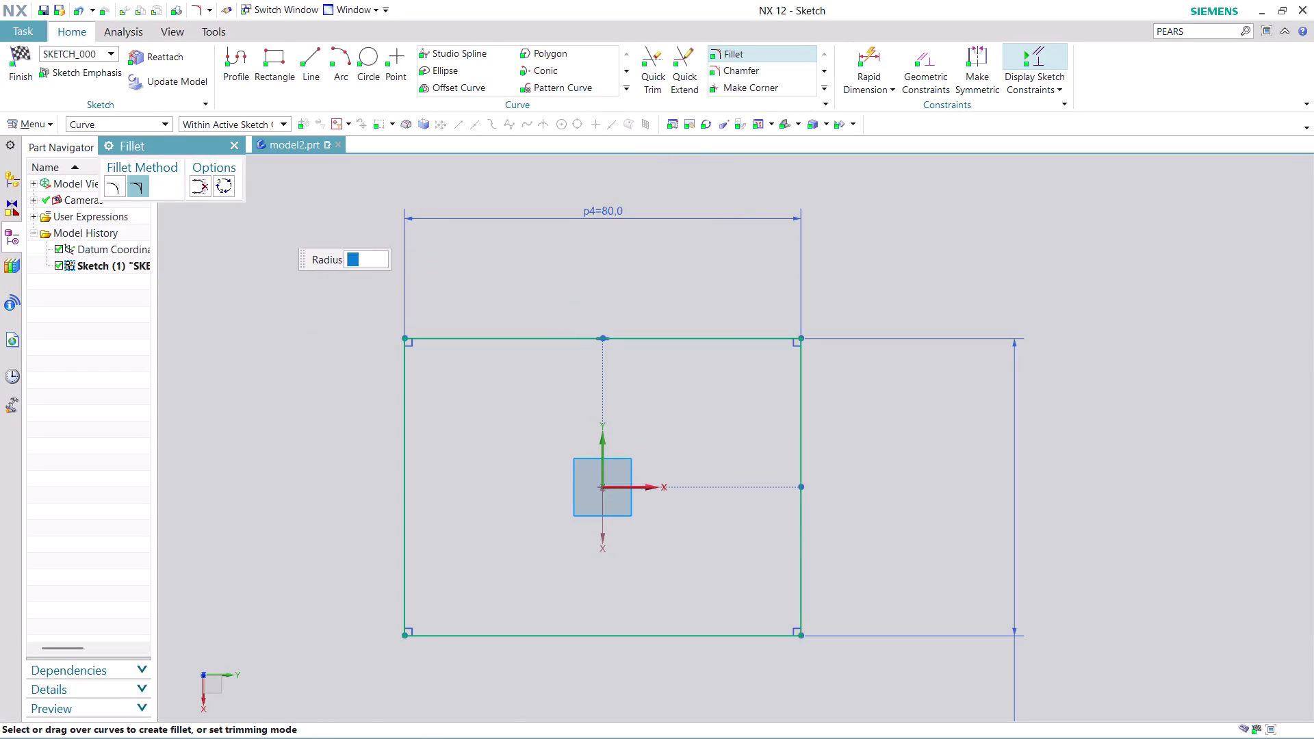
Set the Fillet tool to trim corners with a radius of 29.
click(114, 185)
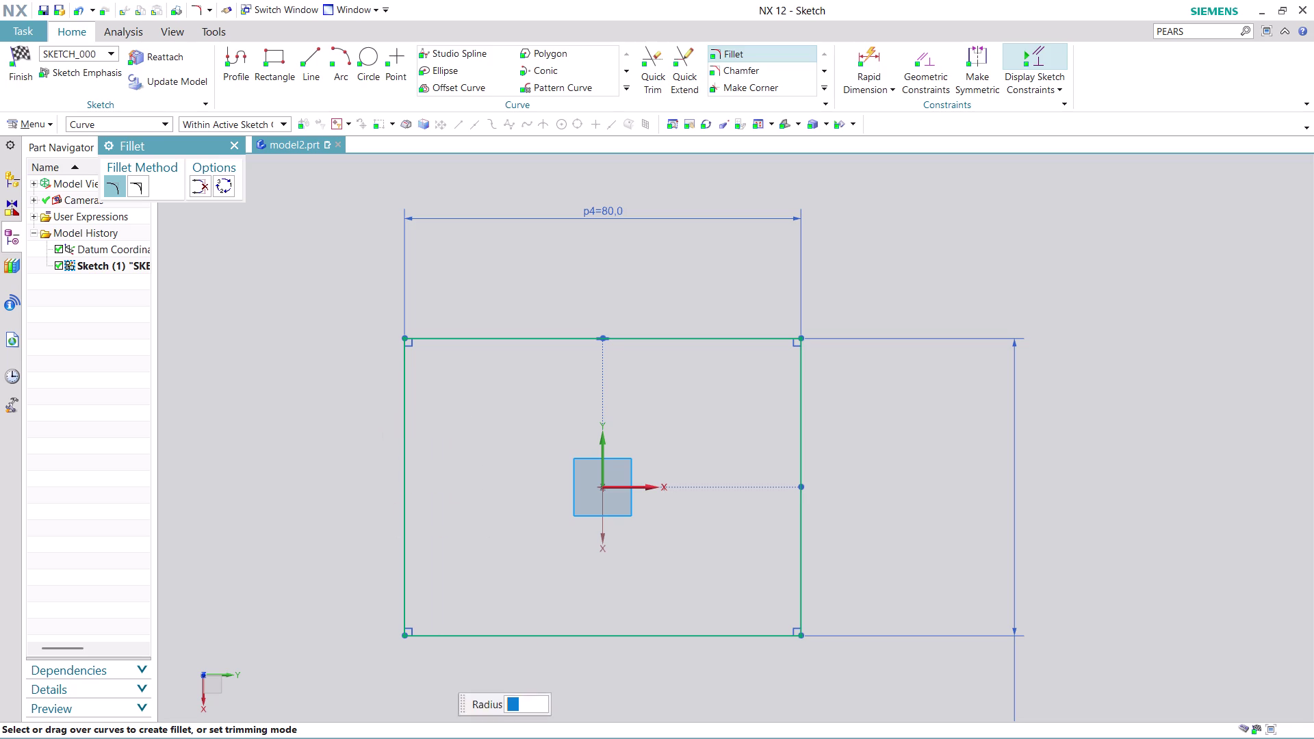
click(469, 339)
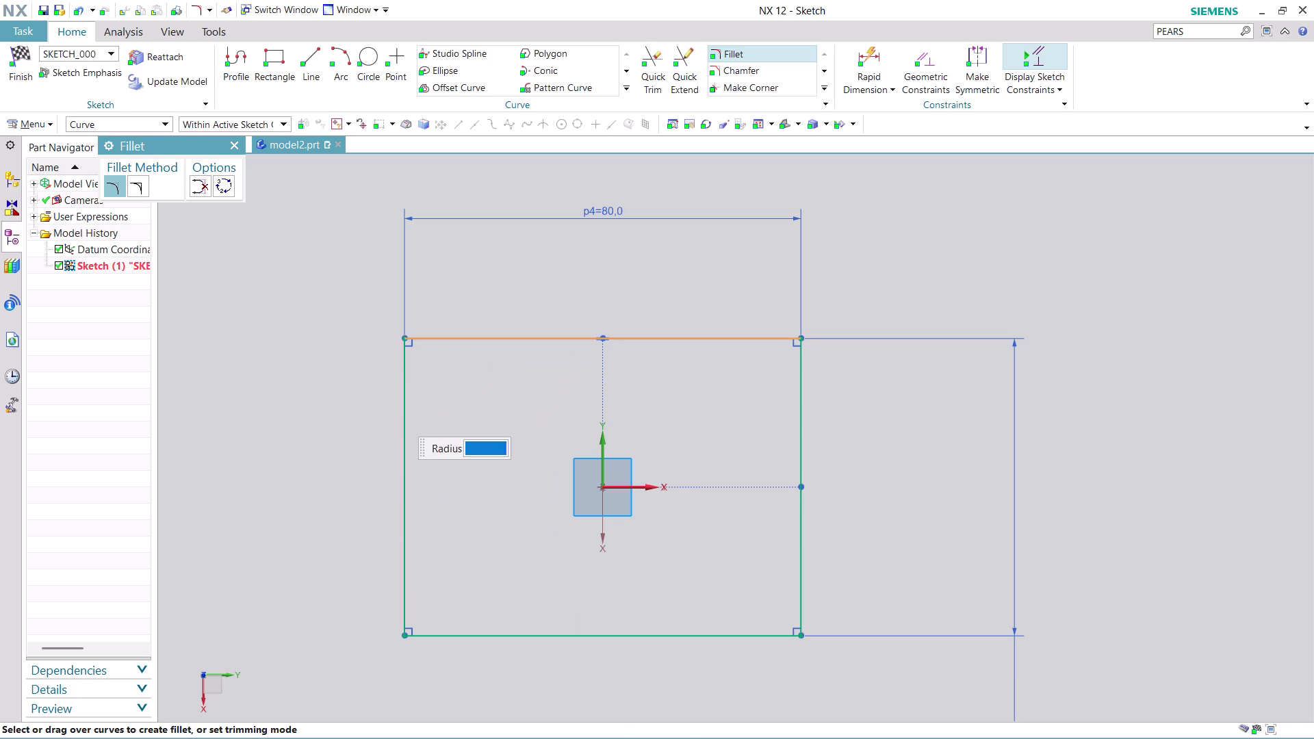
click(406, 427)
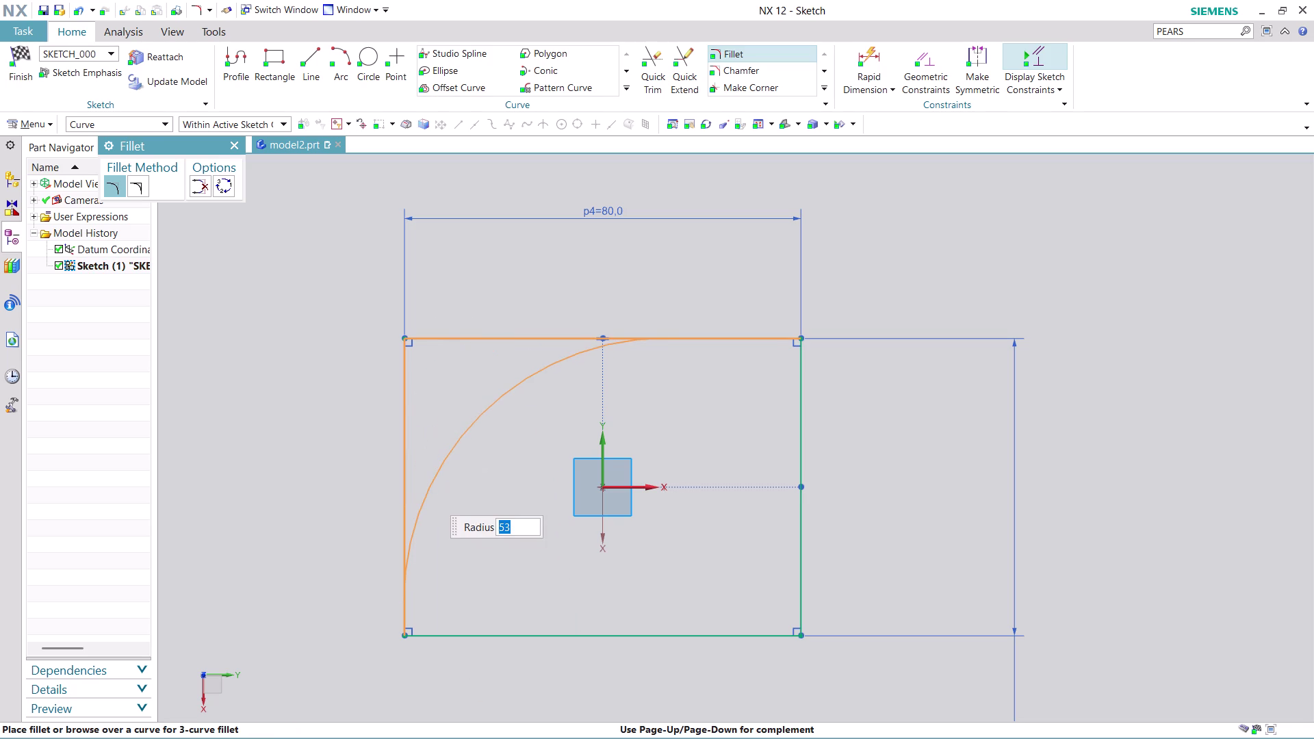
key(Escape)
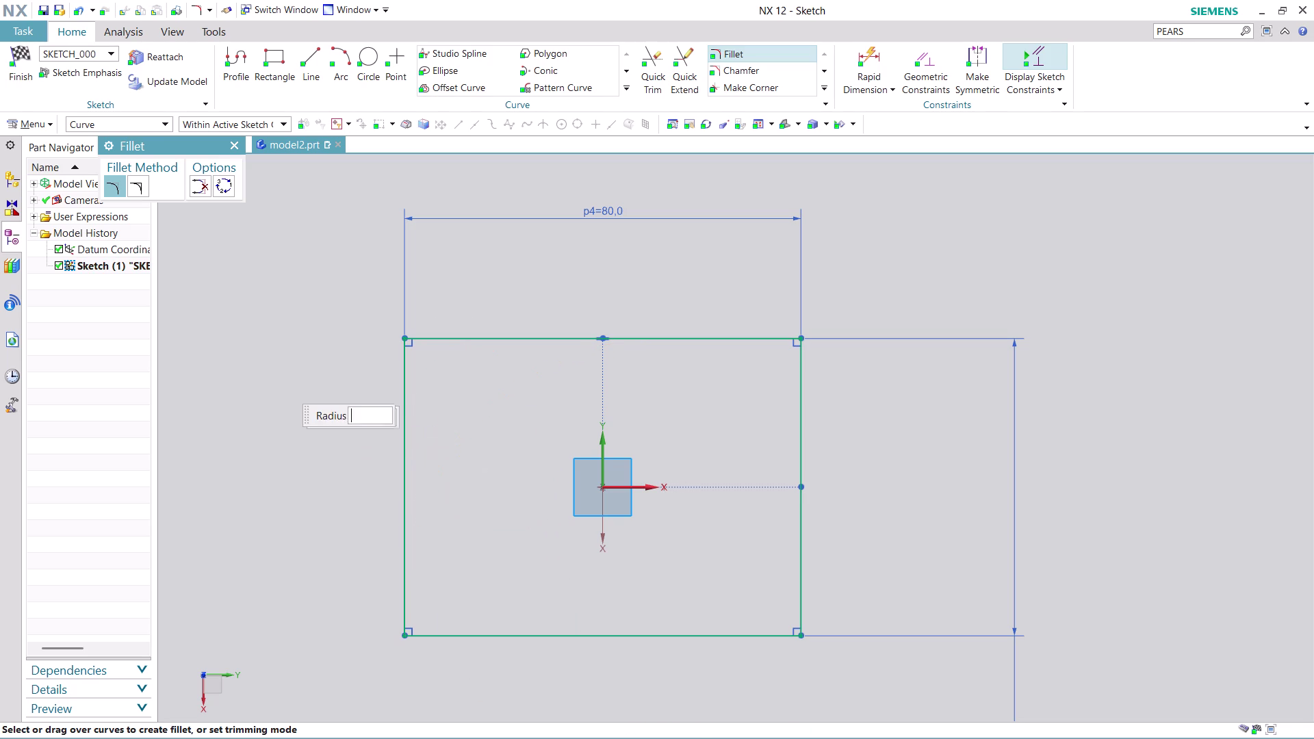
text(26)
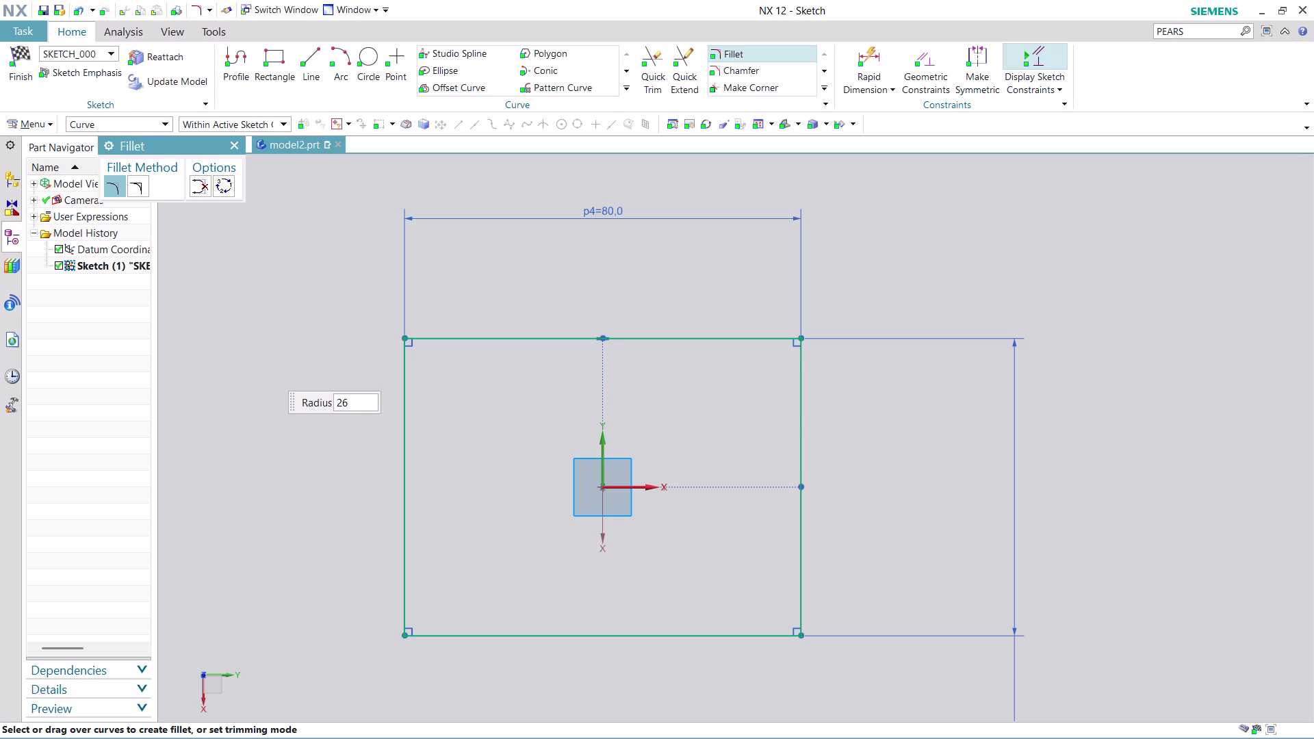
key(BackSpace)
key(9)
key(Return)
Fillet all four rectangle corners at radius 29, then finish the sketch.
click(485, 341)
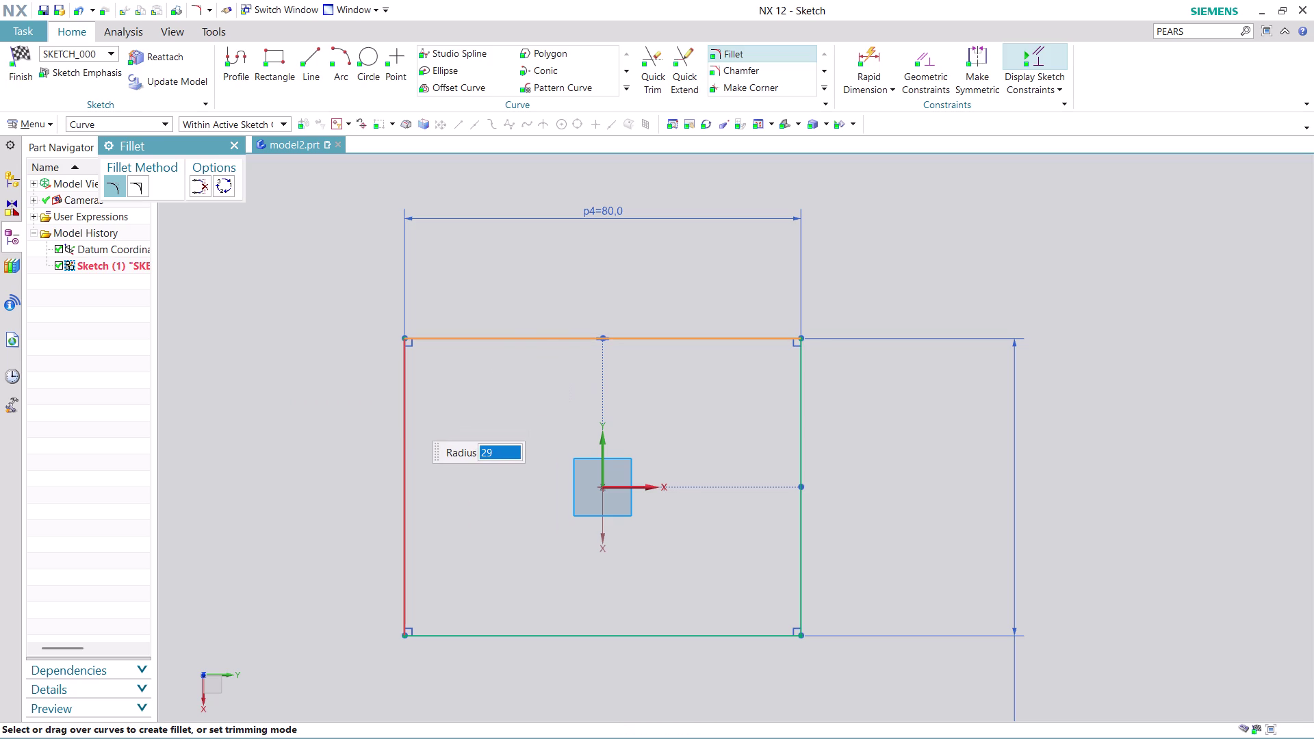
click(410, 418)
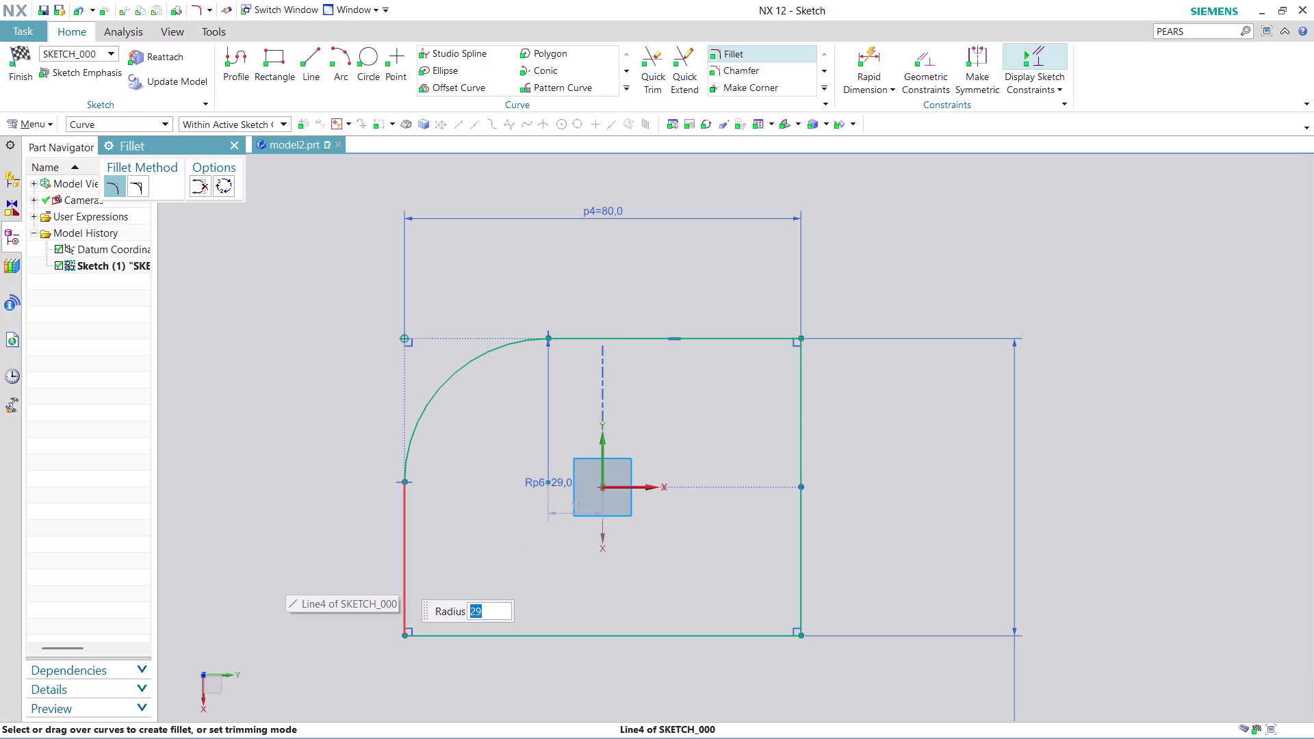
click(404, 578)
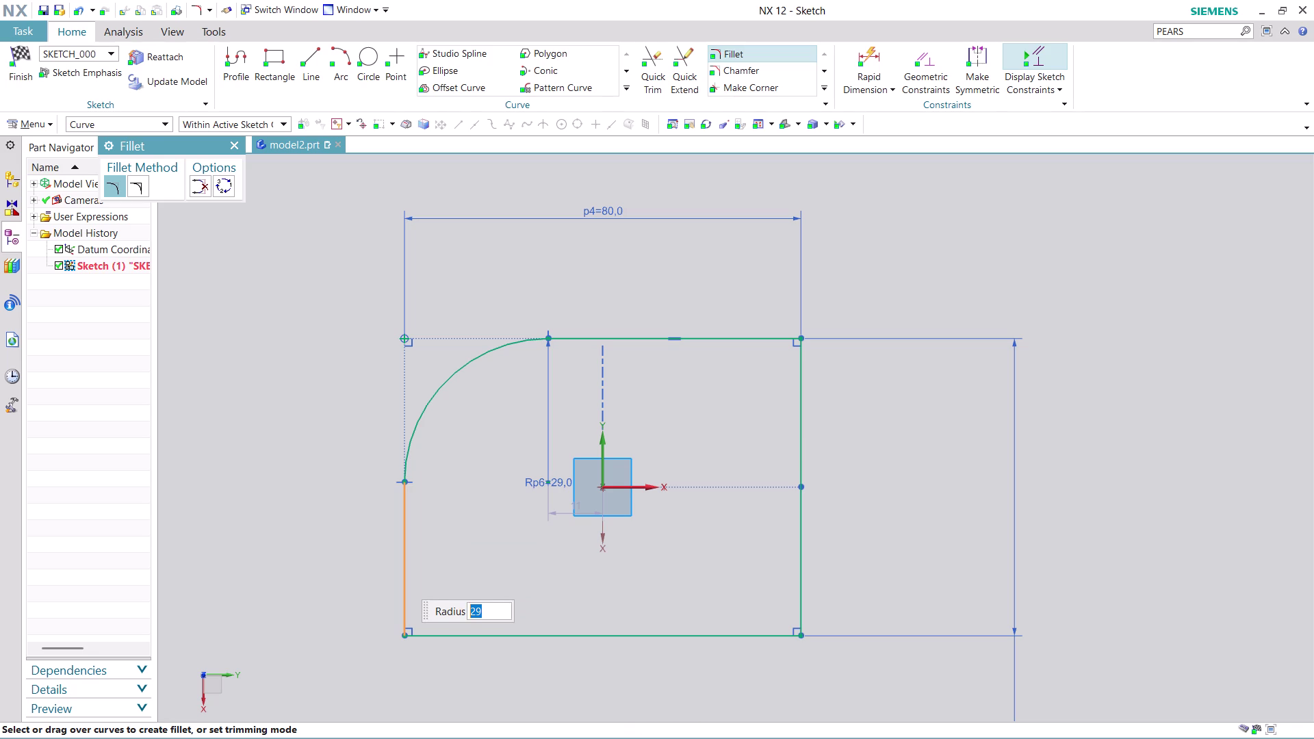
click(473, 639)
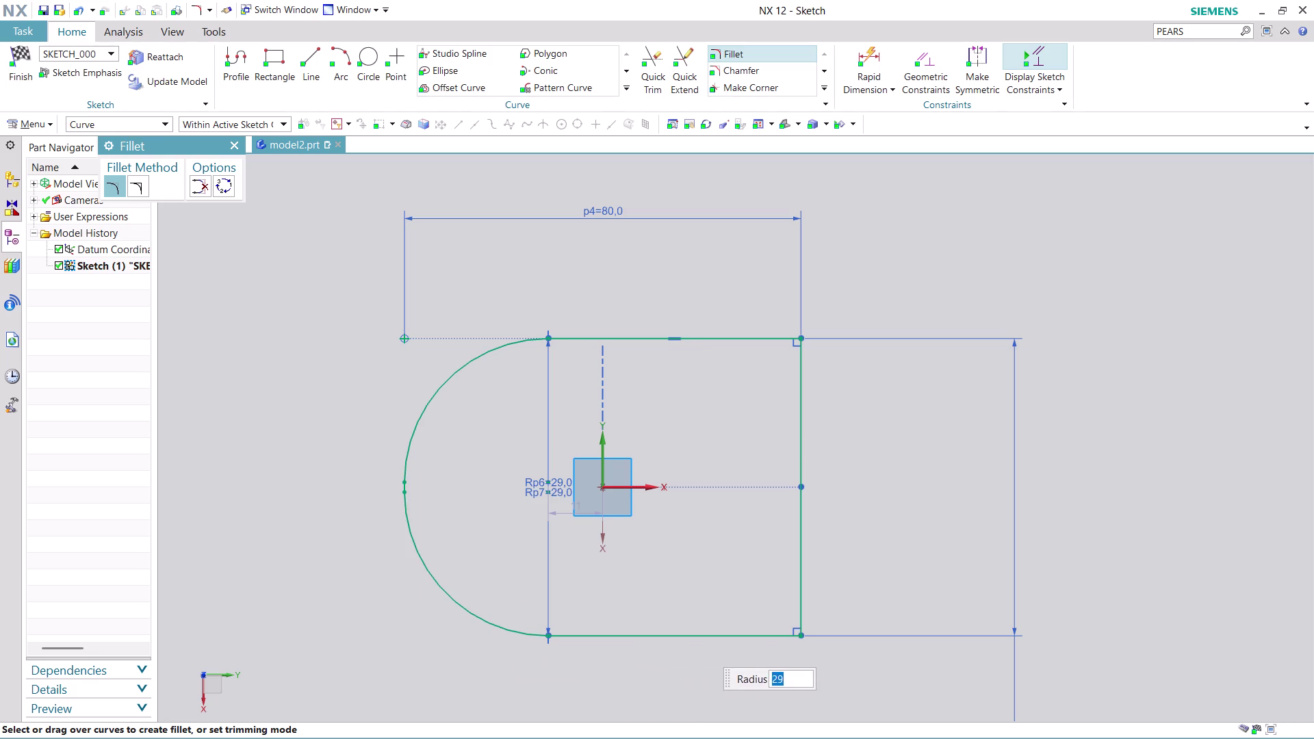
click(741, 638)
click(797, 558)
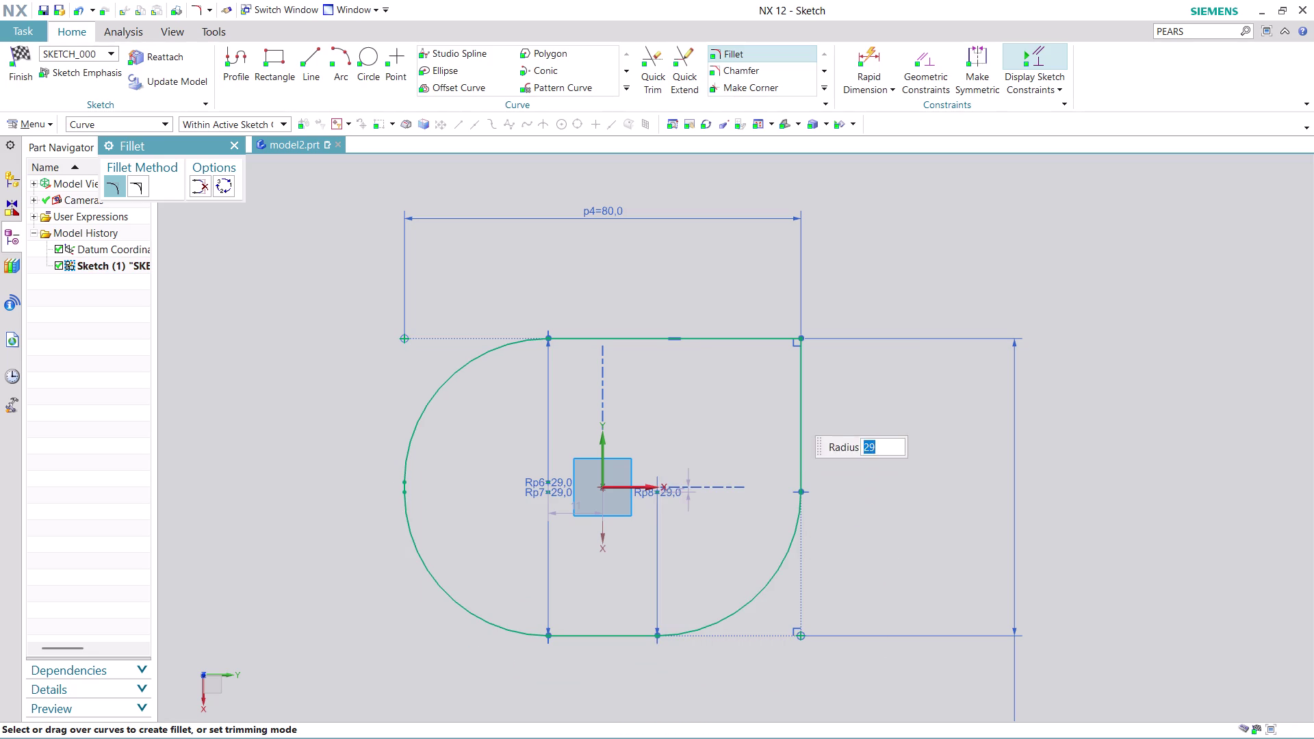
click(729, 341)
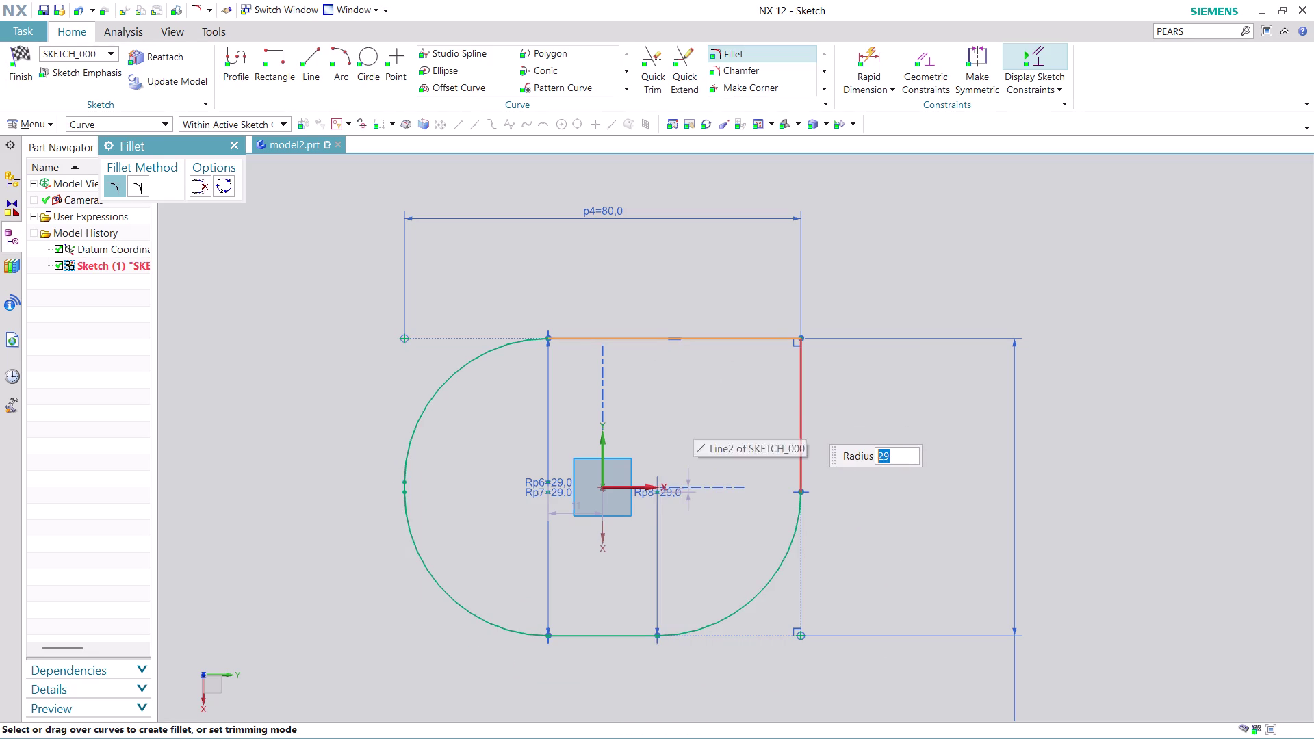
click(807, 422)
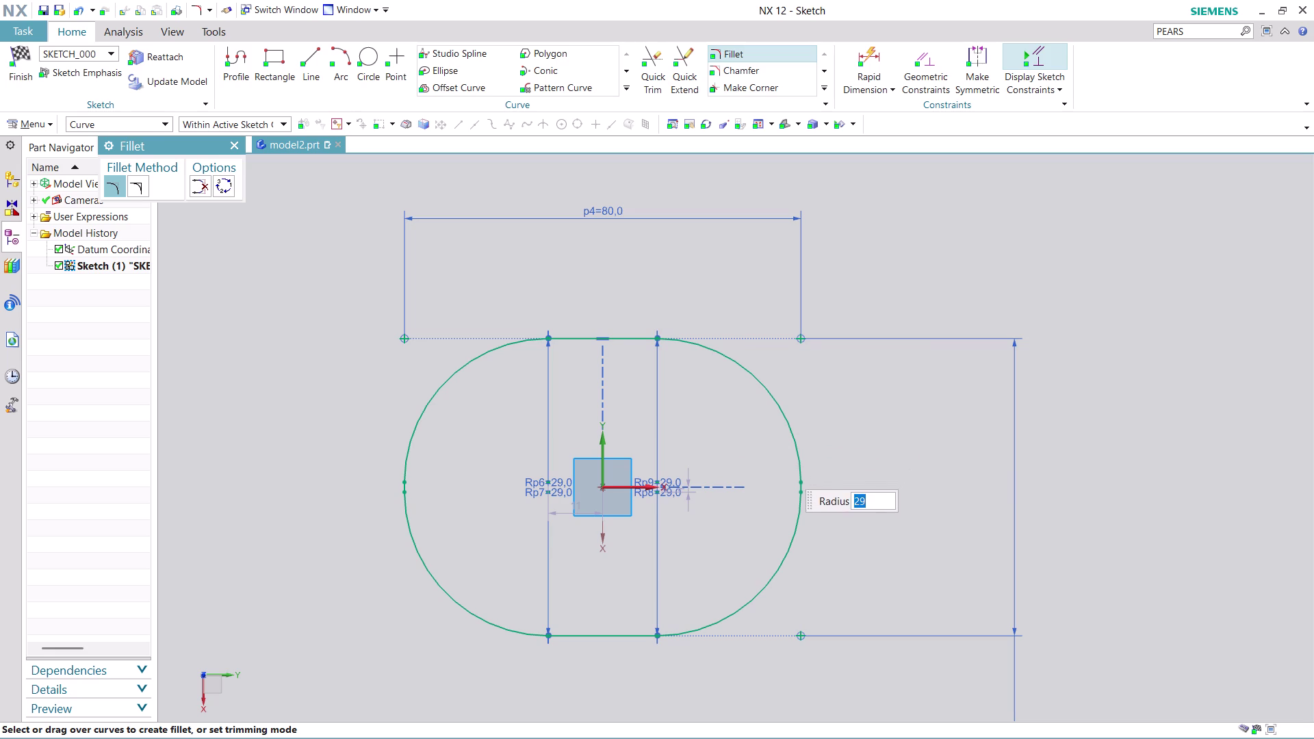
click(26, 76)
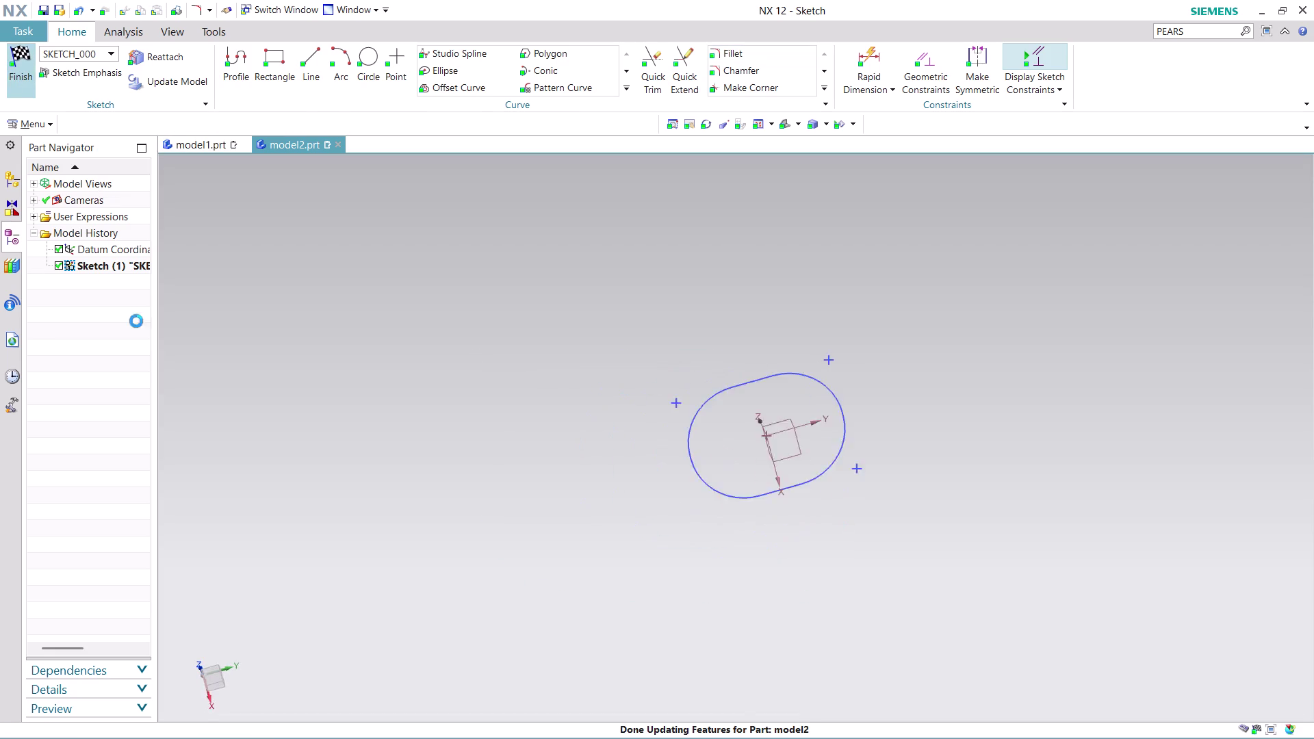
scroll(up, 3)
scroll(up, 3)
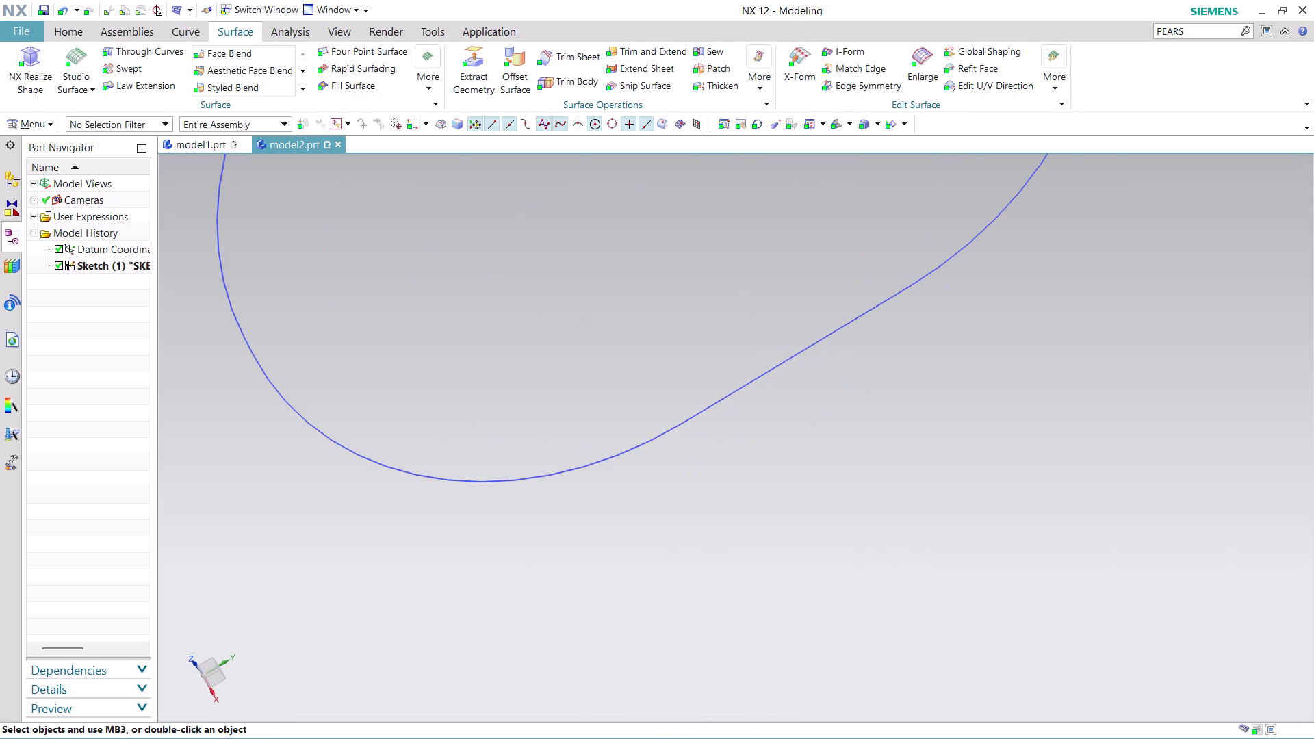
scroll(up, 3)
scroll(up, 3)
scroll(up, 3)
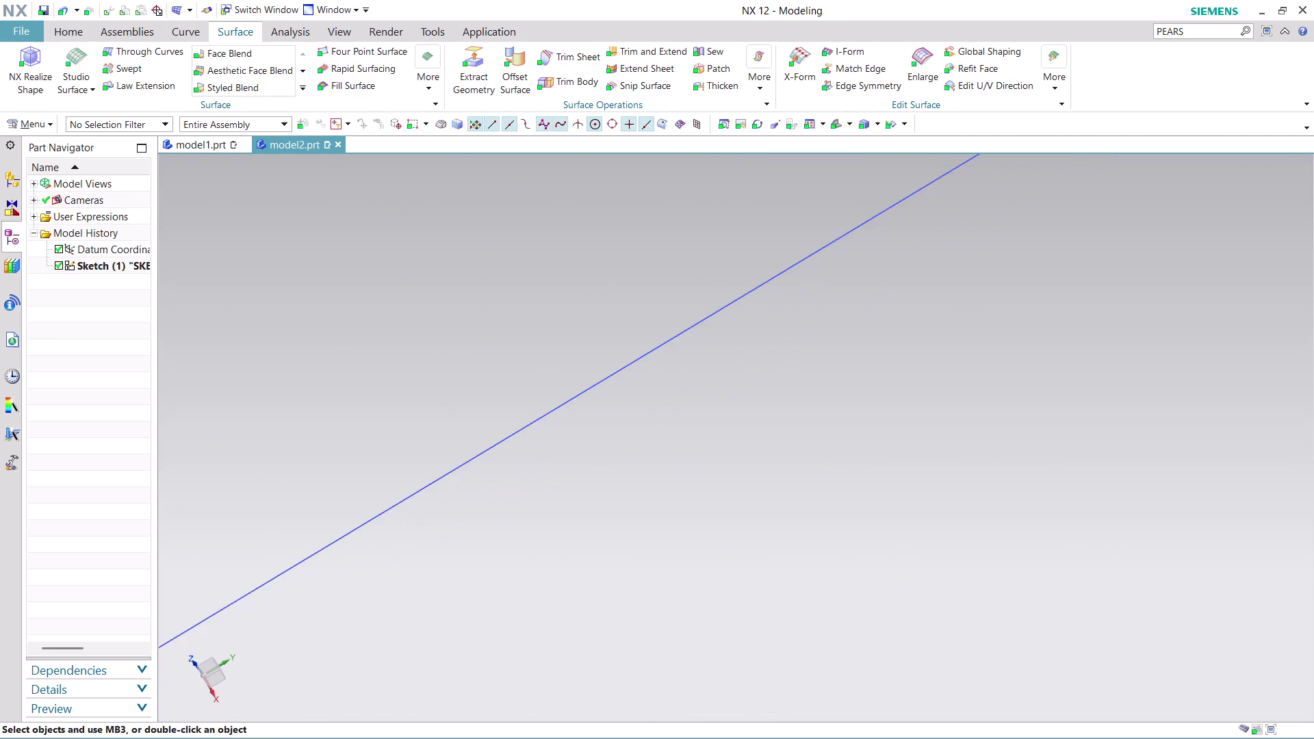
scroll(up, 3)
scroll(up, 3)
scroll(down, 3)
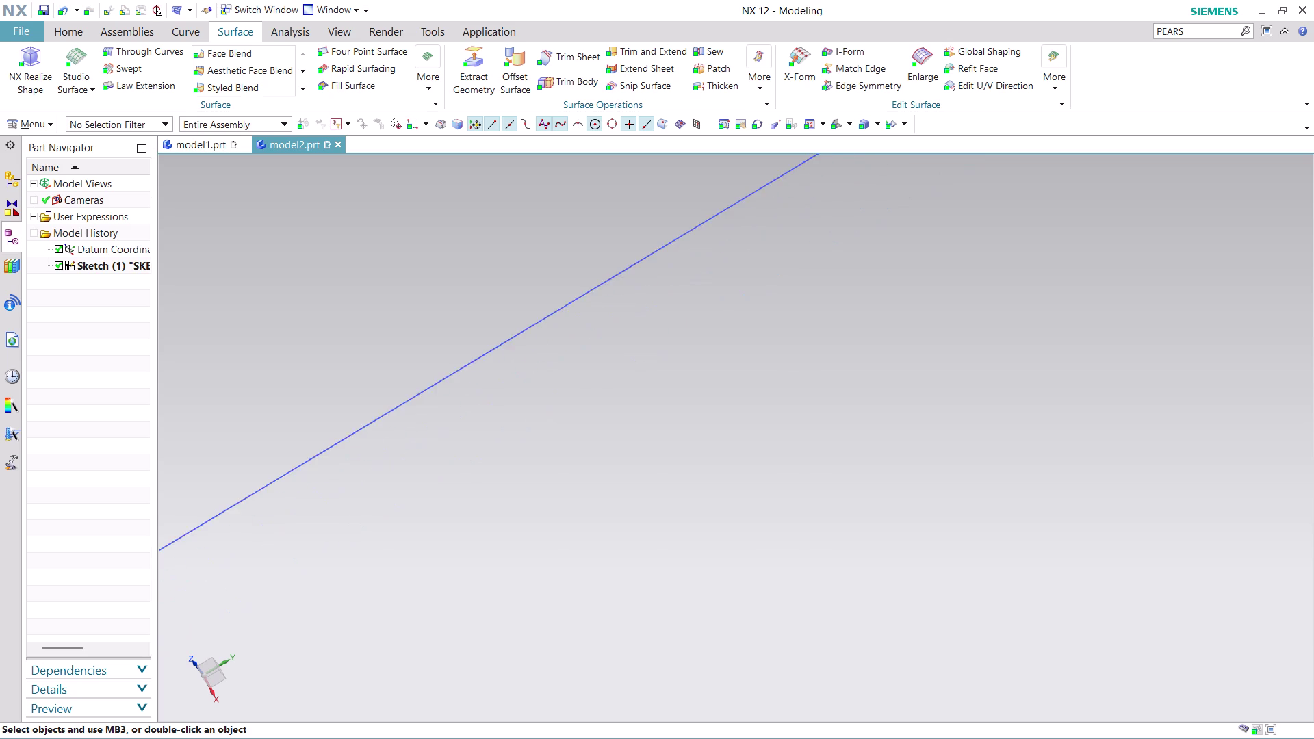
scroll(down, 3)
scroll(up, 3)
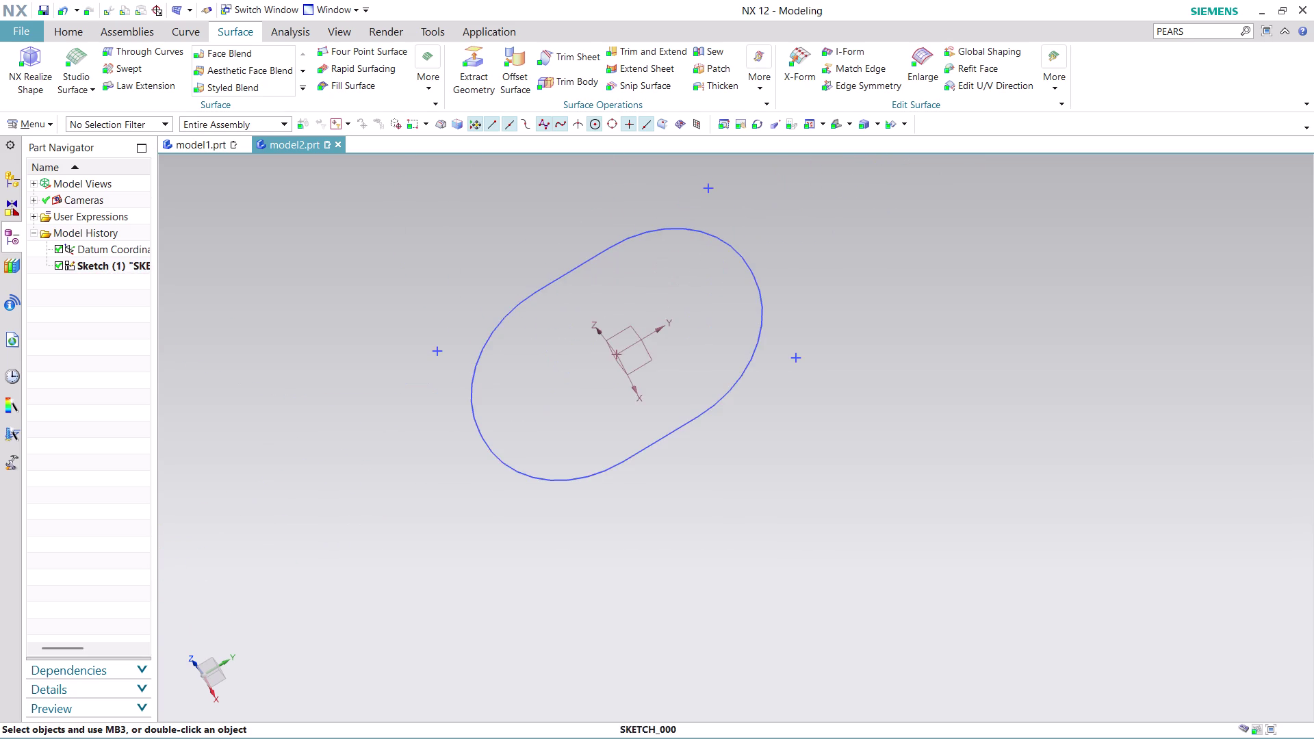
scroll(up, 3)
scroll(up, 3)
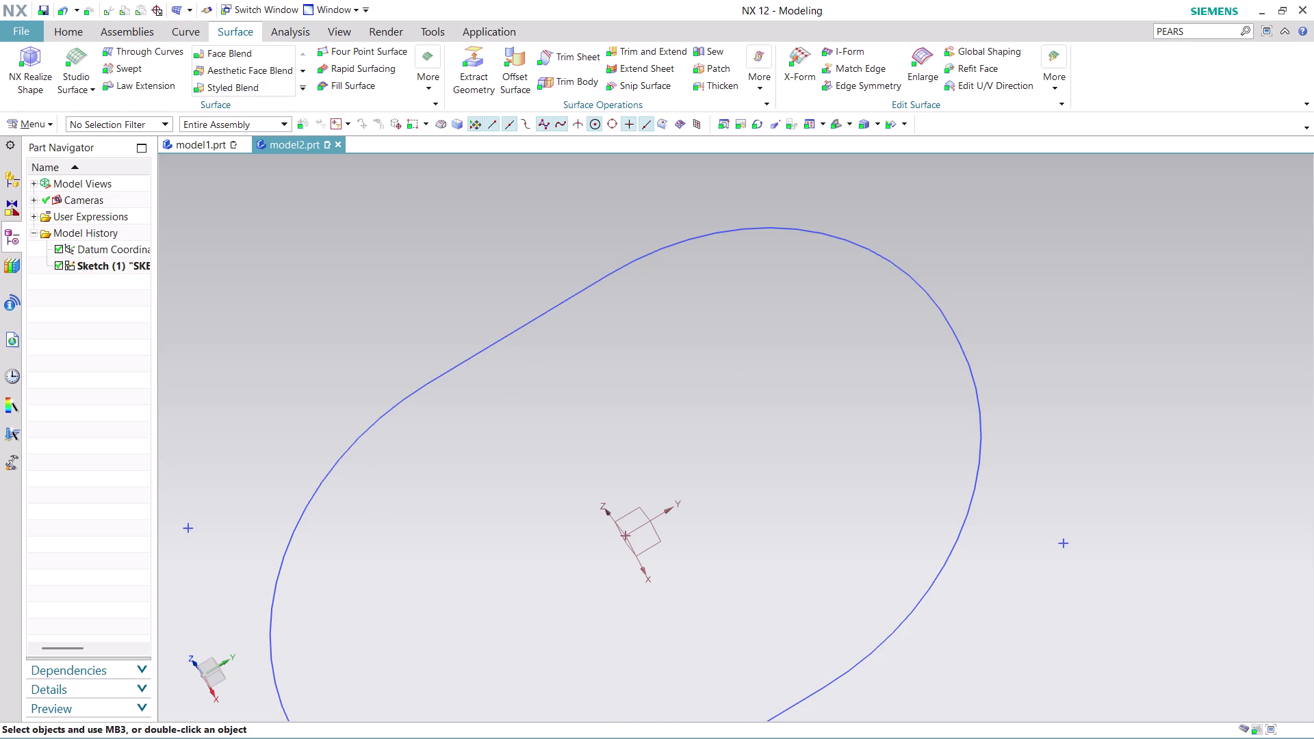
right_click(108, 266)
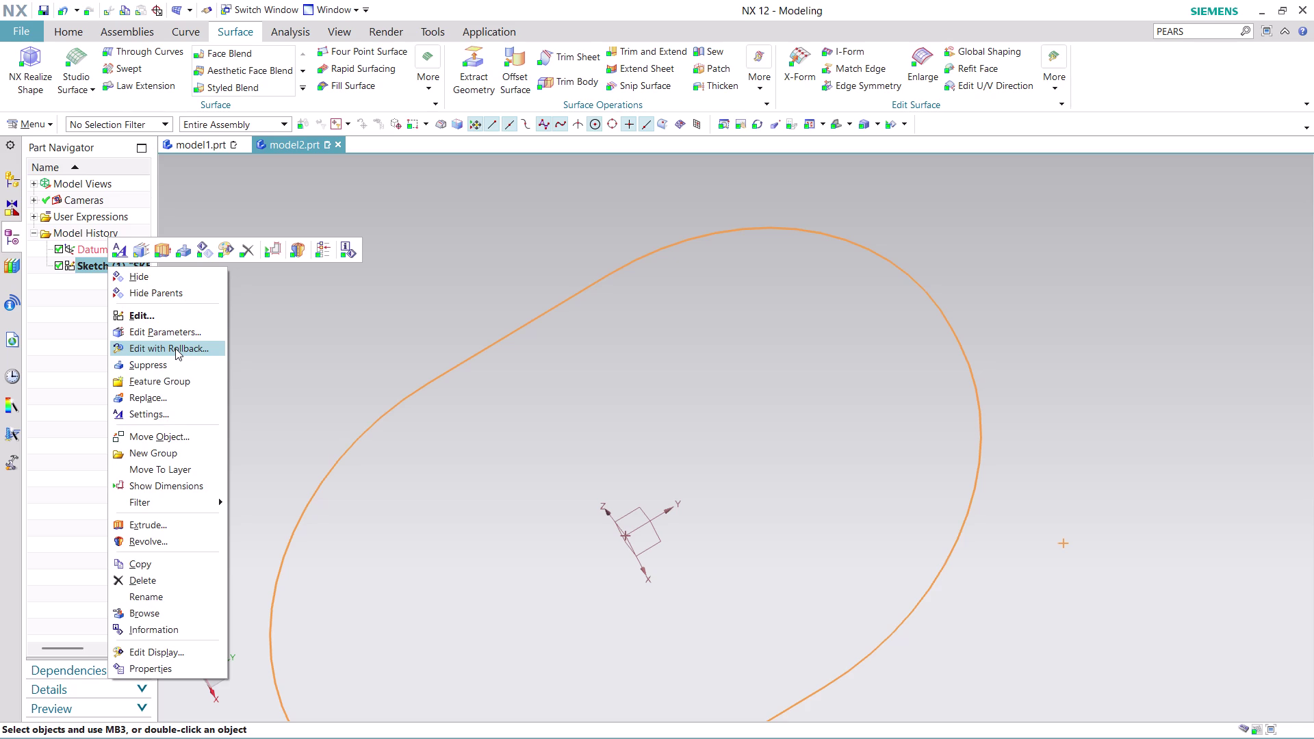
Edit the obround sketch with rollback and start adding geometric constraints.
click(176, 349)
scroll(up, 3)
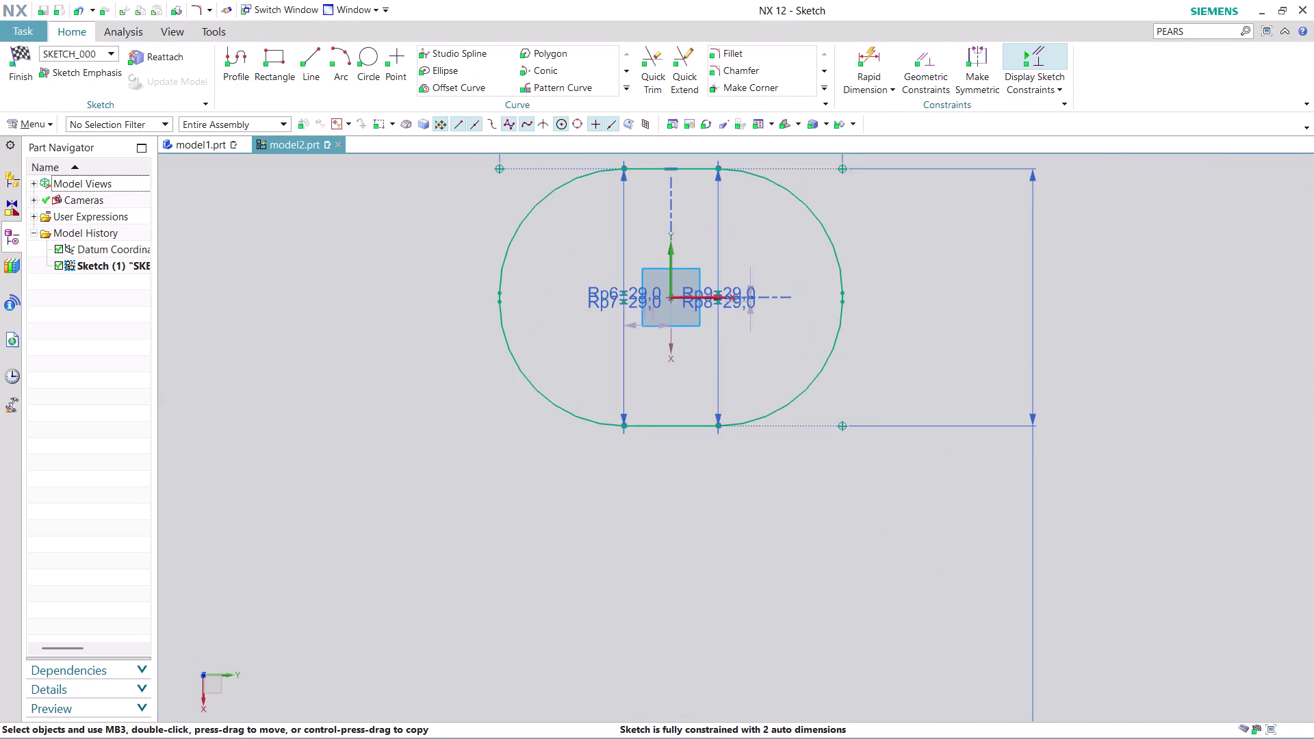
click(922, 57)
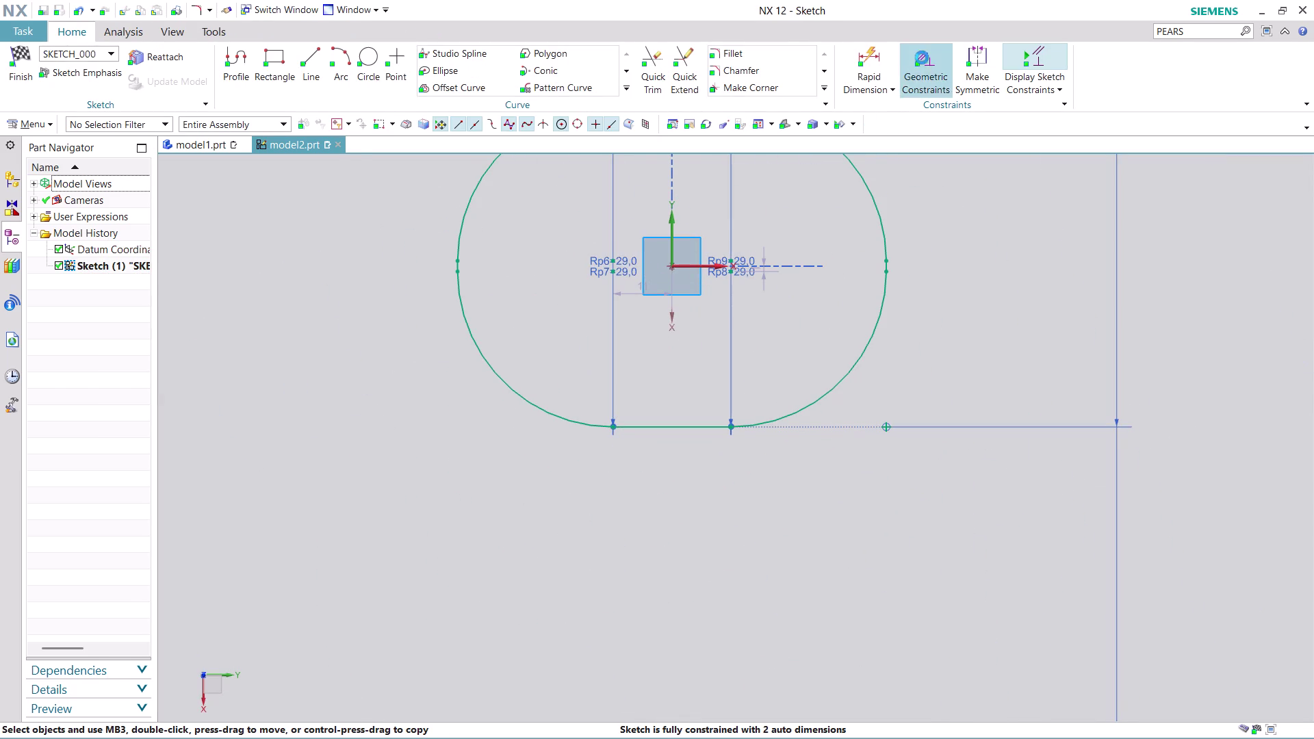
click(561, 416)
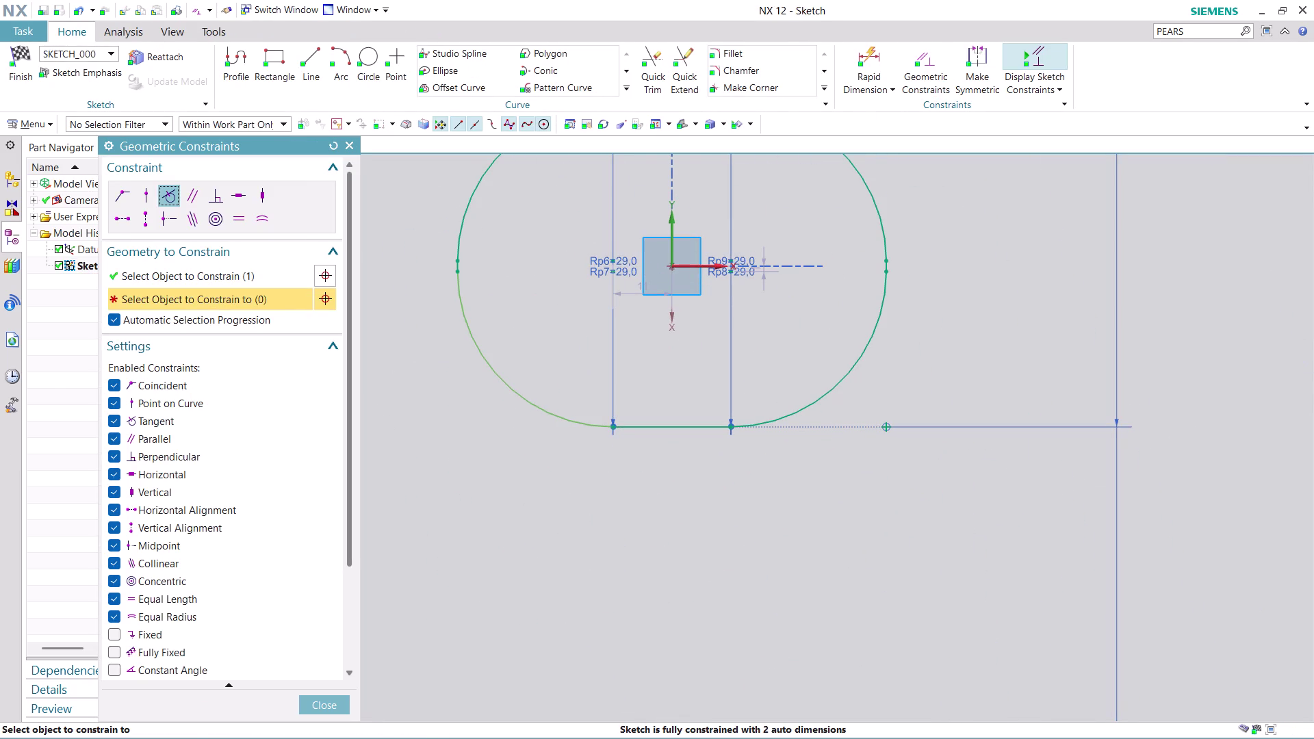
click(641, 430)
click(649, 394)
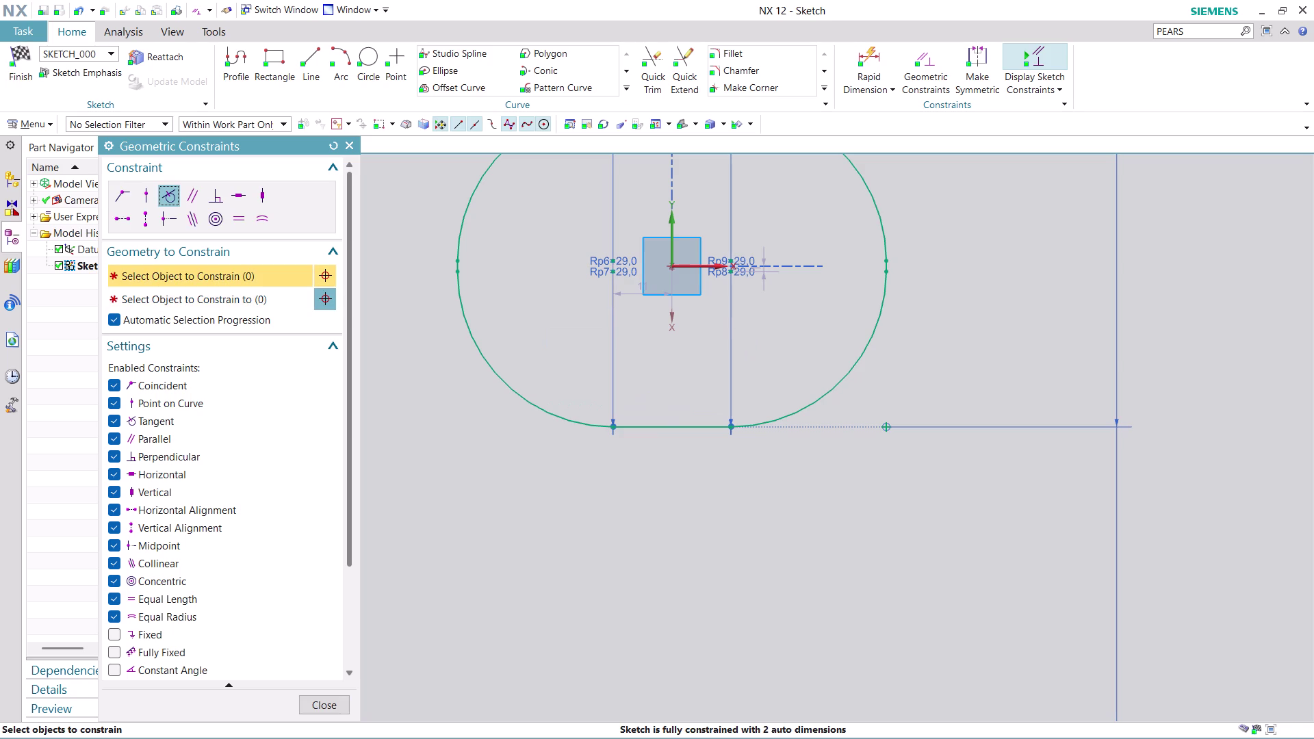
click(817, 397)
click(706, 426)
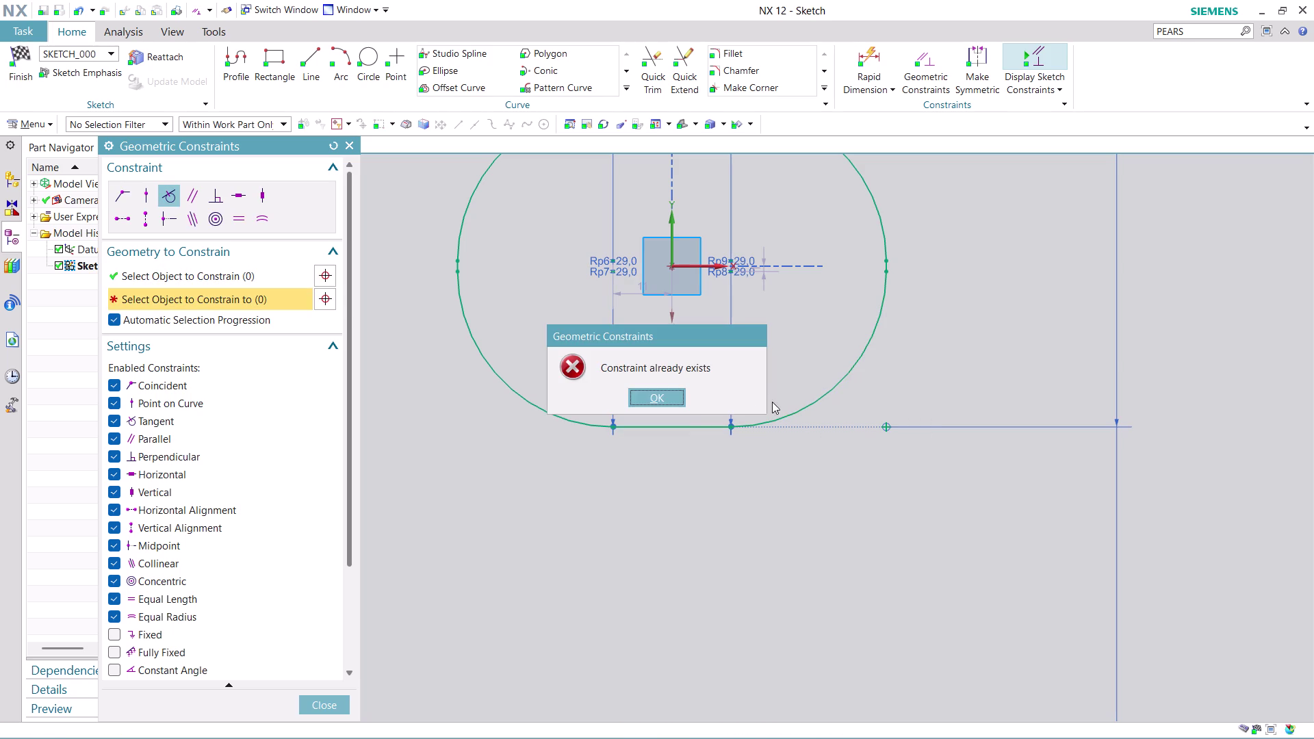
click(661, 396)
scroll(up, 3)
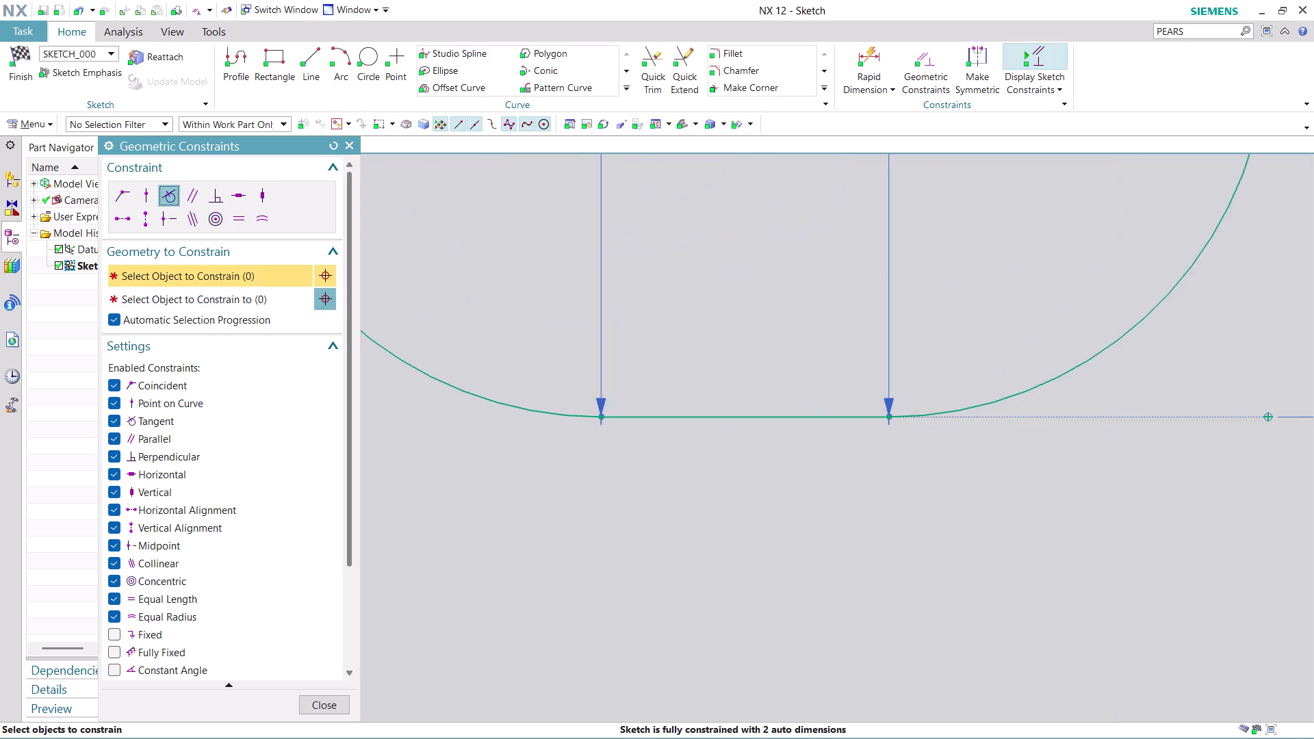
scroll(up, 3)
scroll(up, 3)
scroll(up, 3)
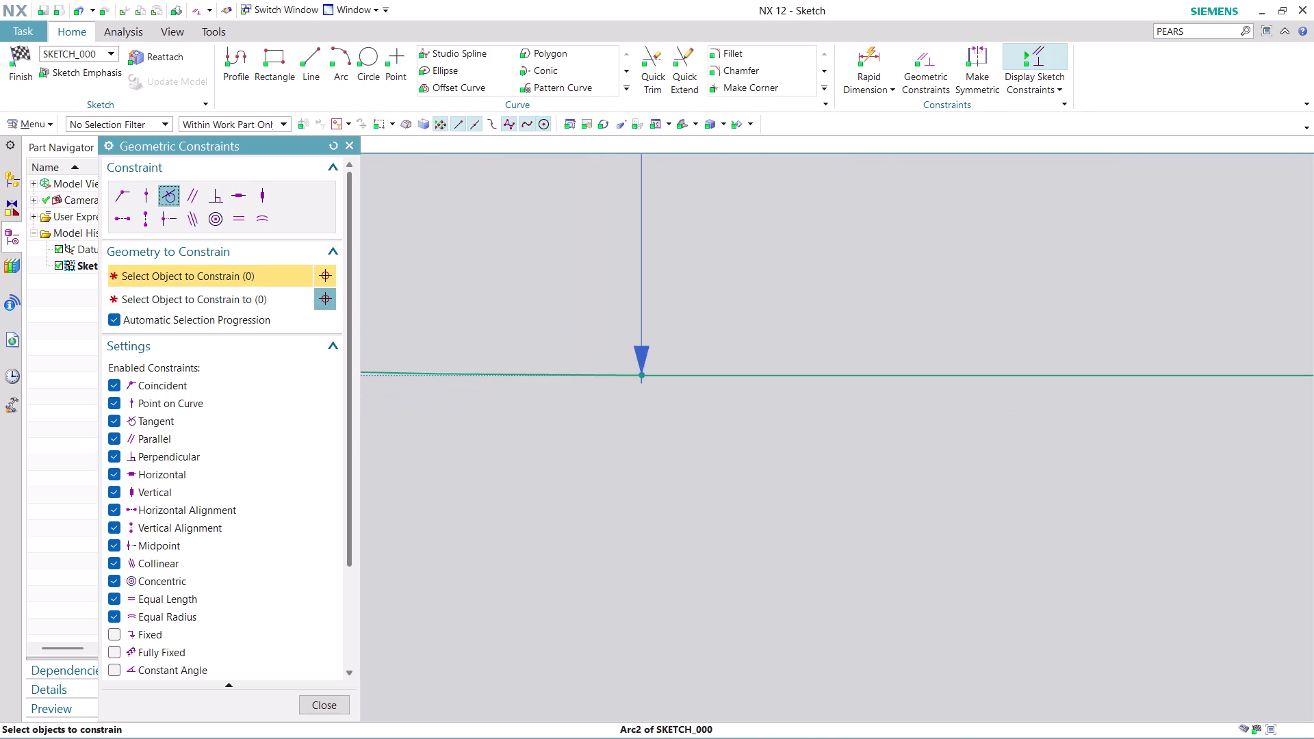
scroll(up, 3)
scroll(up, 3)
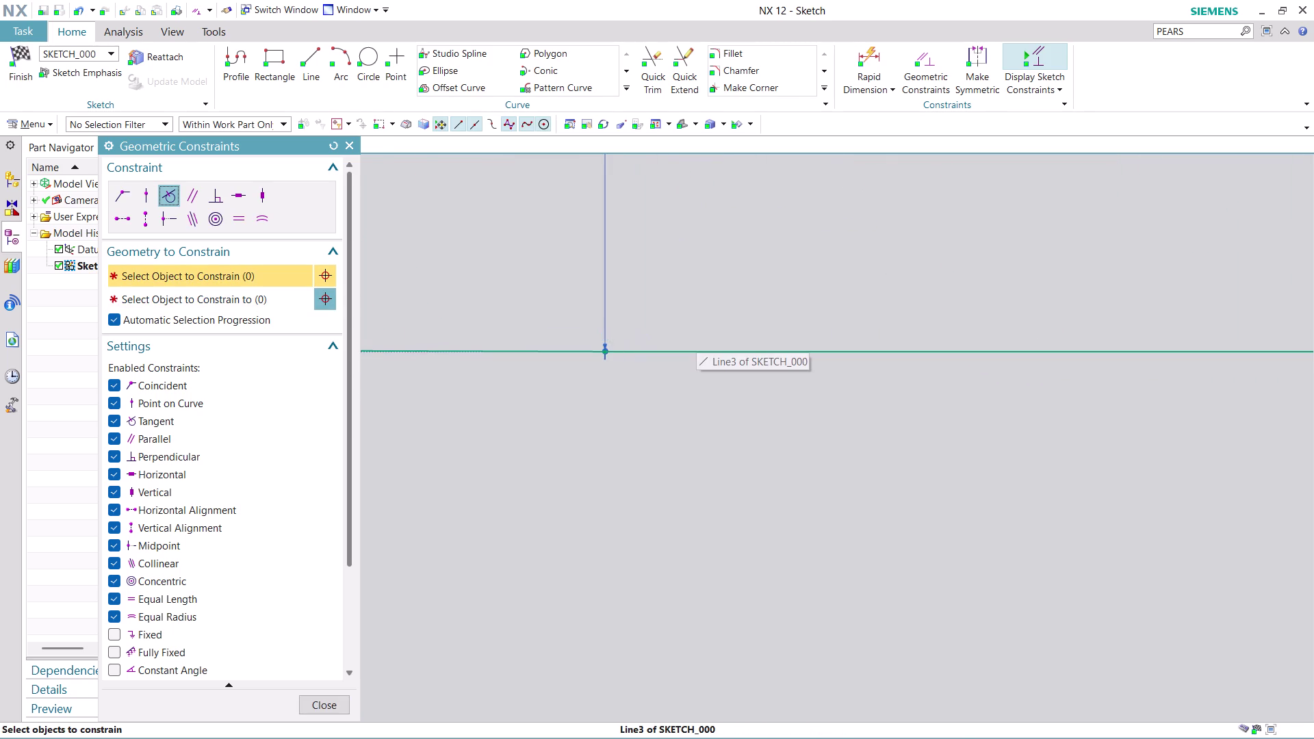
scroll(up, 3)
scroll(up, 3)
scroll(up, 3)
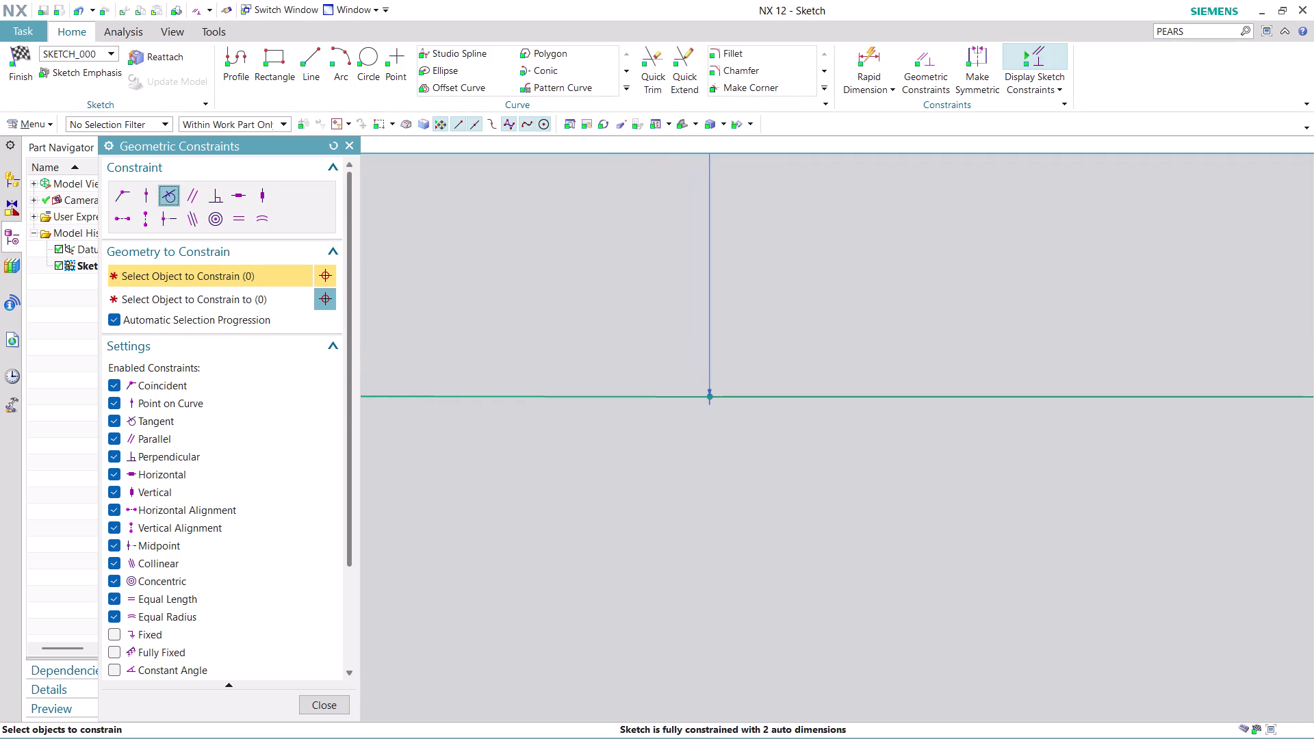
scroll(up, 3)
scroll(up, 3)
scroll(up, 3)
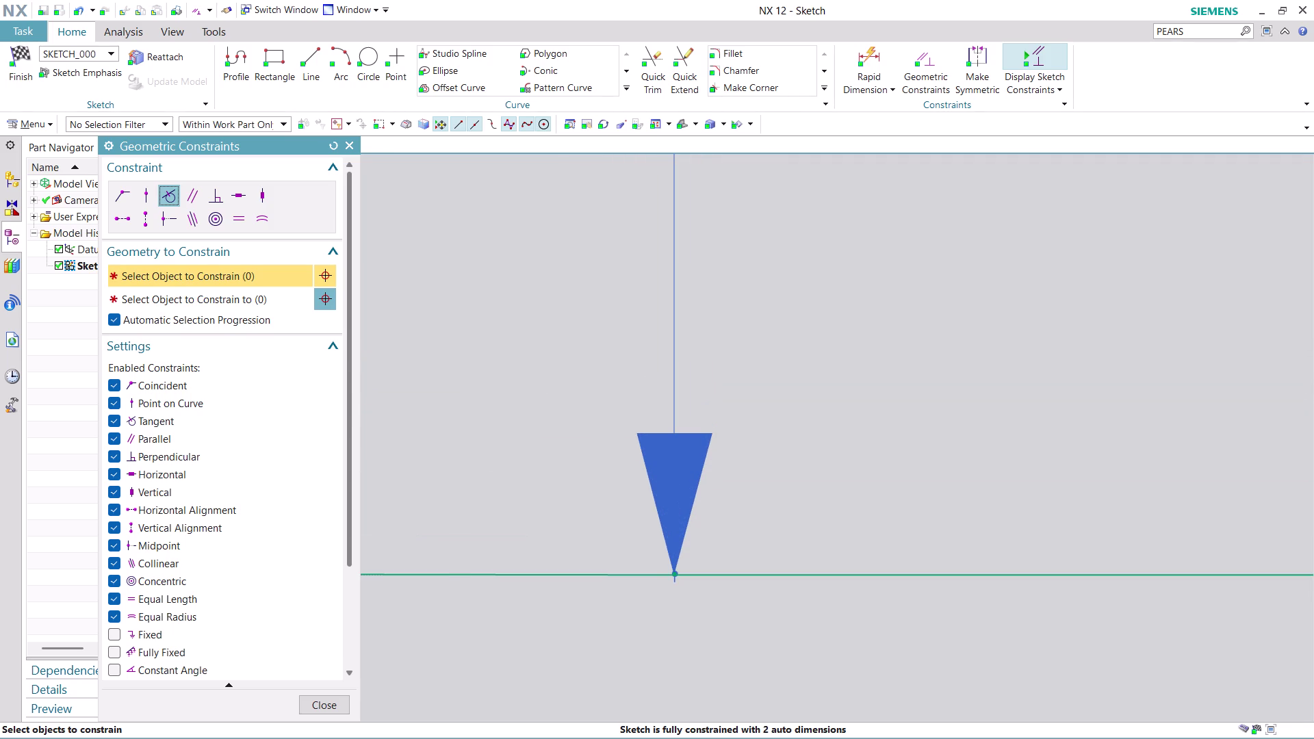
scroll(down, 3)
scroll(down, 3)
scroll(up, 3)
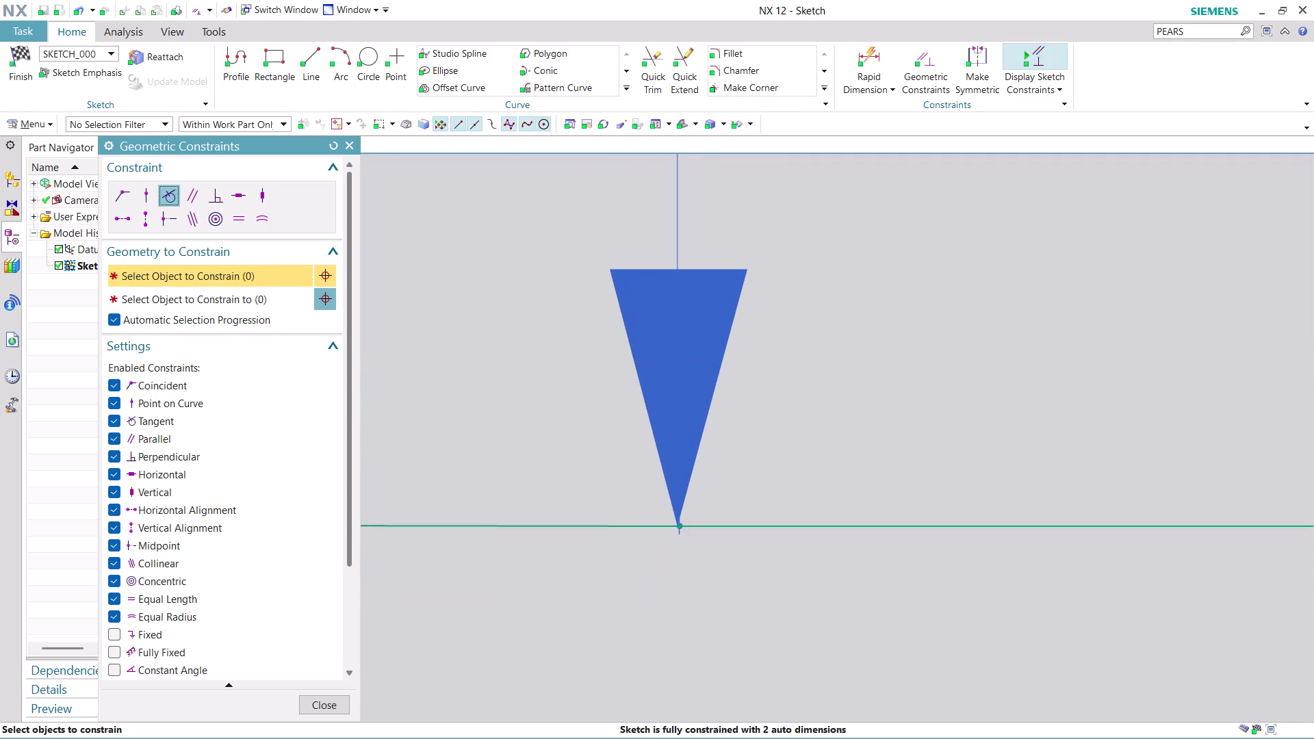
scroll(up, 3)
scroll(up, 3)
scroll(down, 3)
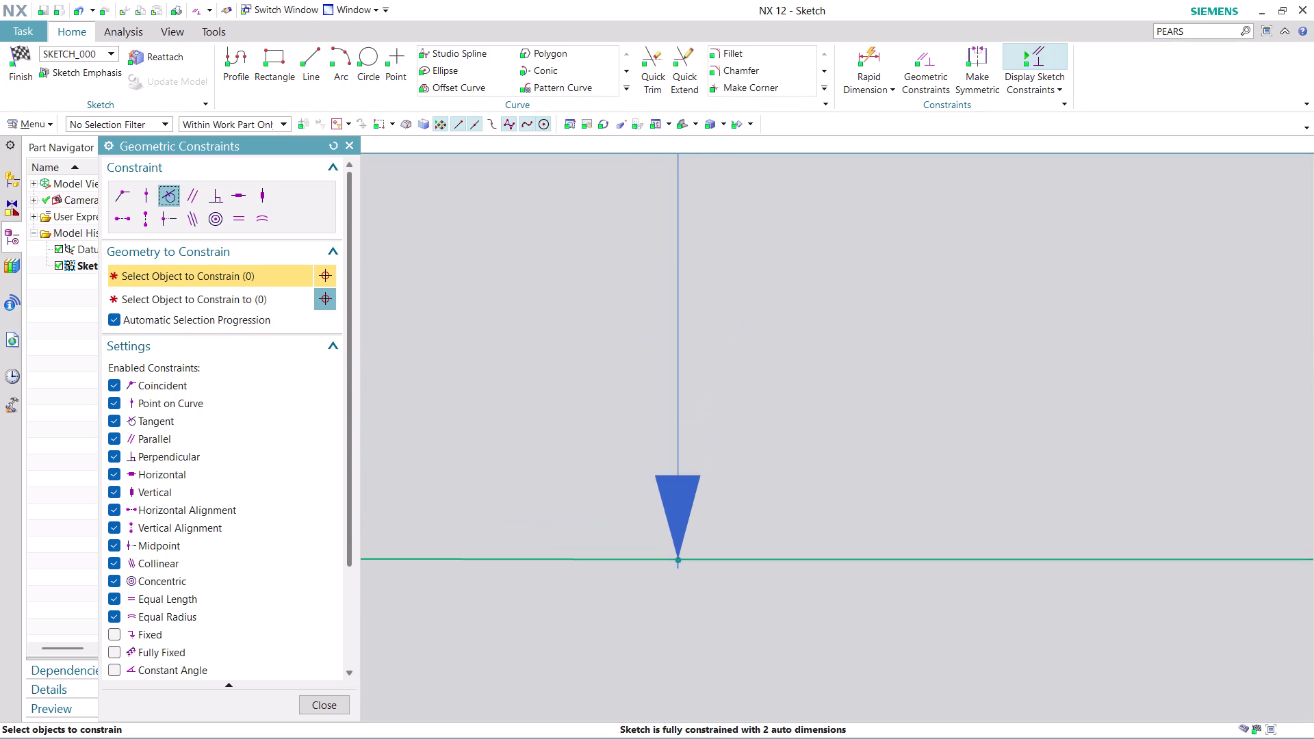
scroll(down, 3)
scroll(down, 3)
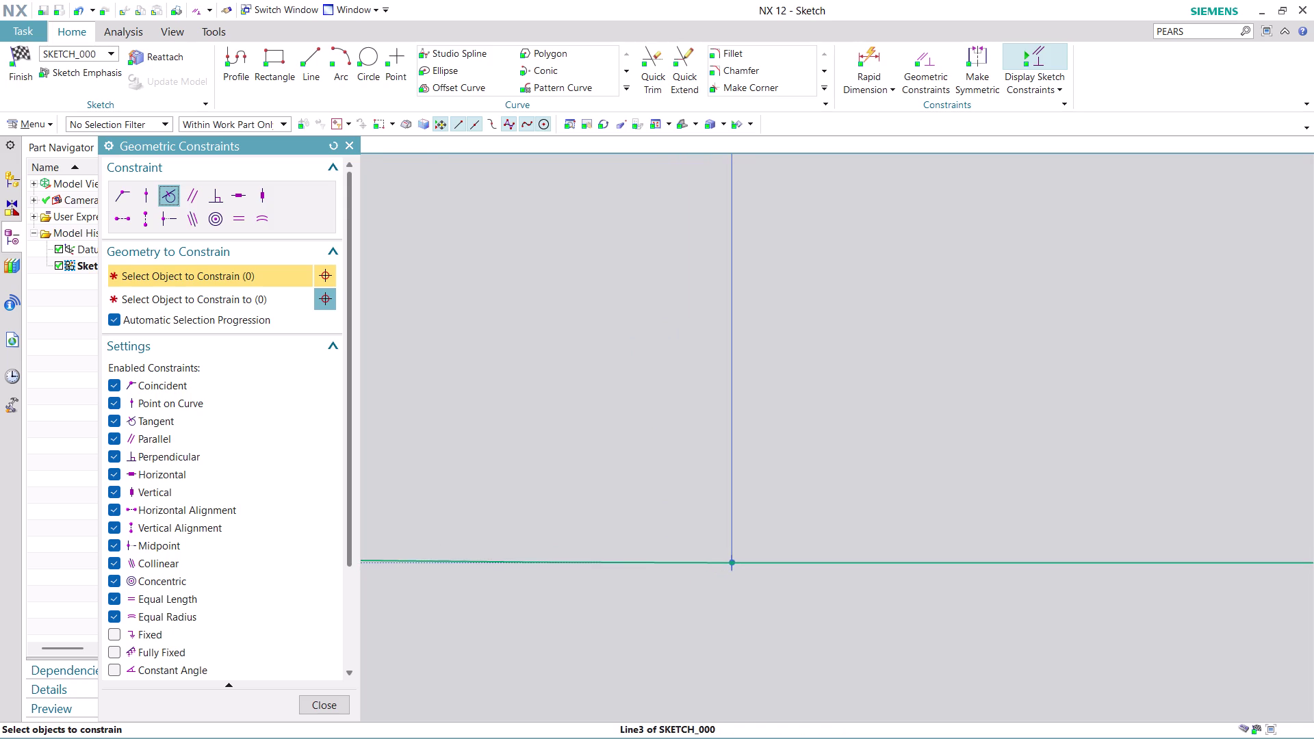
scroll(down, 3)
scroll(down, 3)
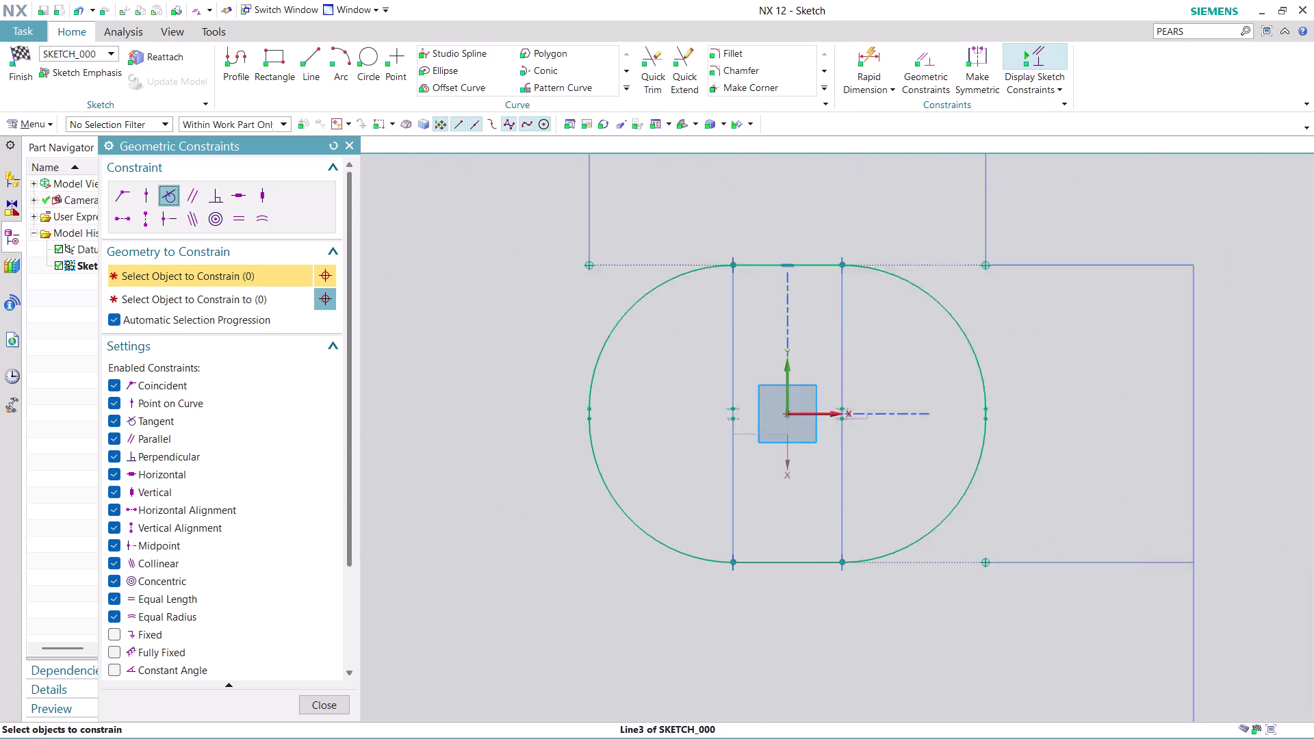
scroll(down, 3)
scroll(down, 3)
scroll(up, 3)
scroll(up, 3)
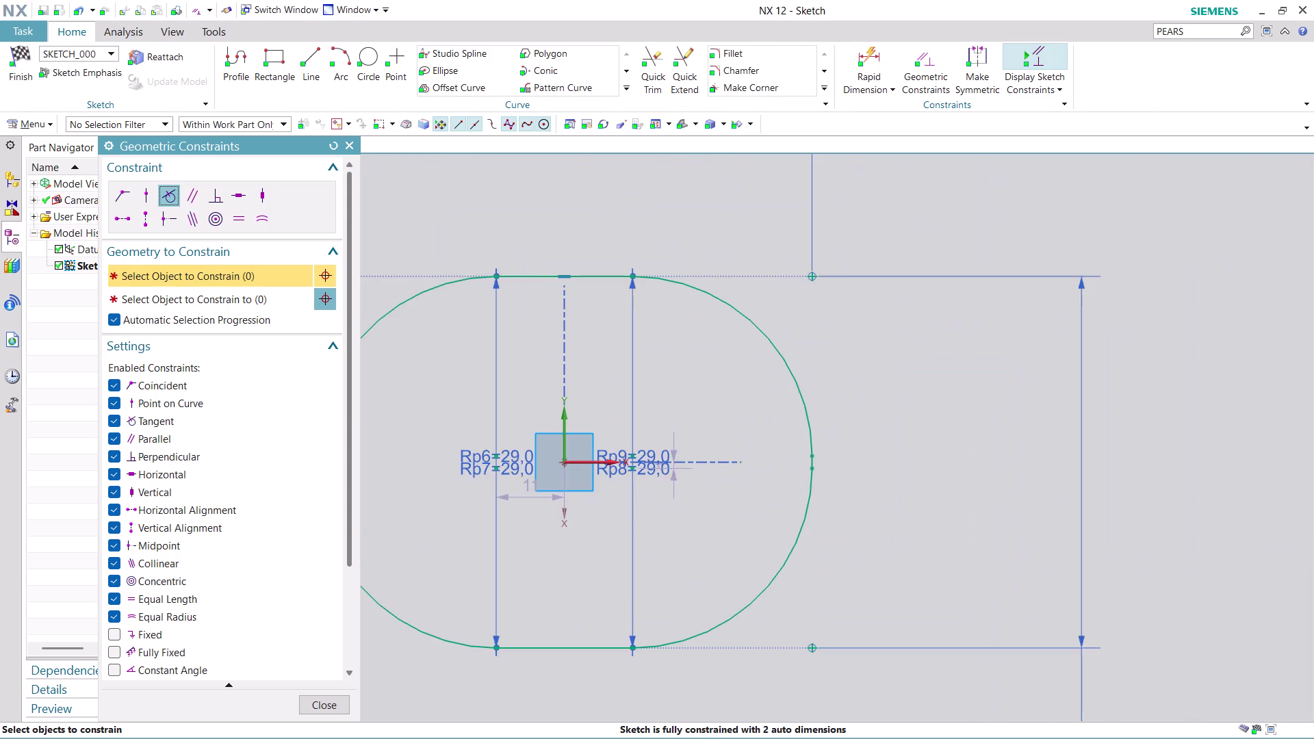
scroll(up, 3)
scroll(up, 3)
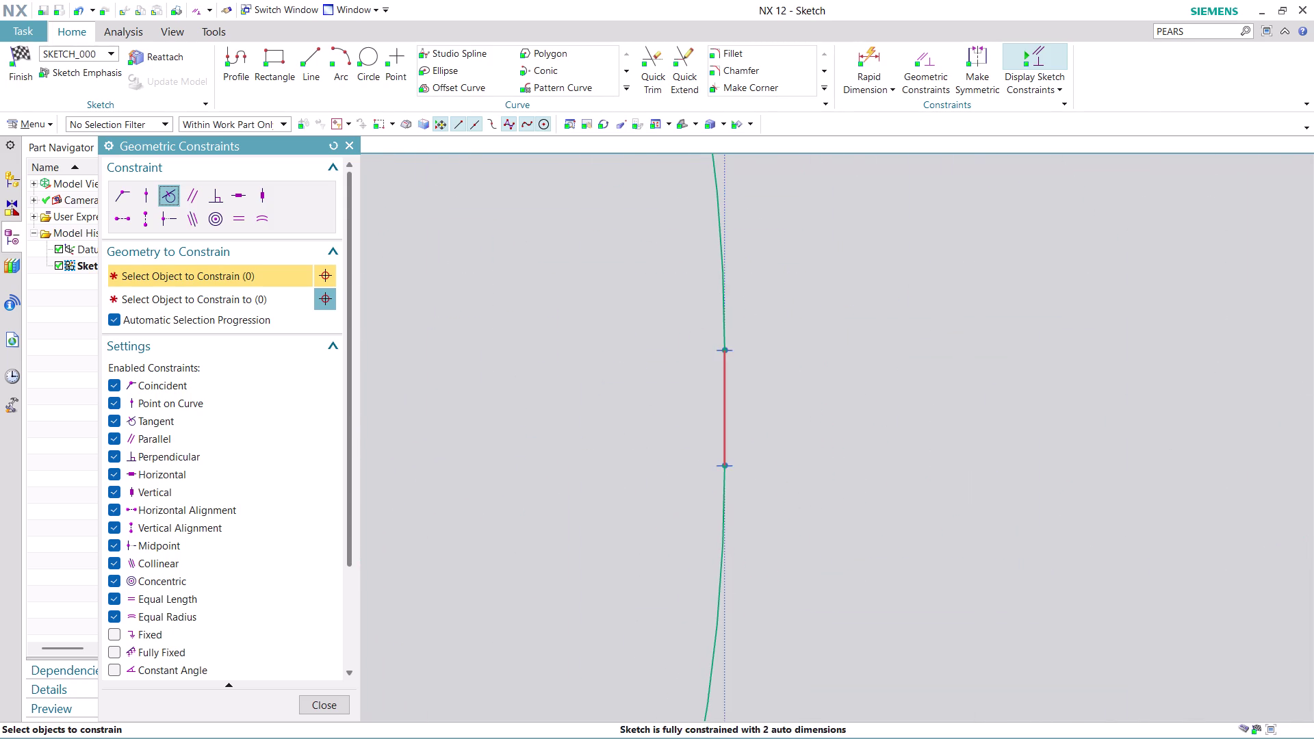
scroll(up, 3)
scroll(up, 3)
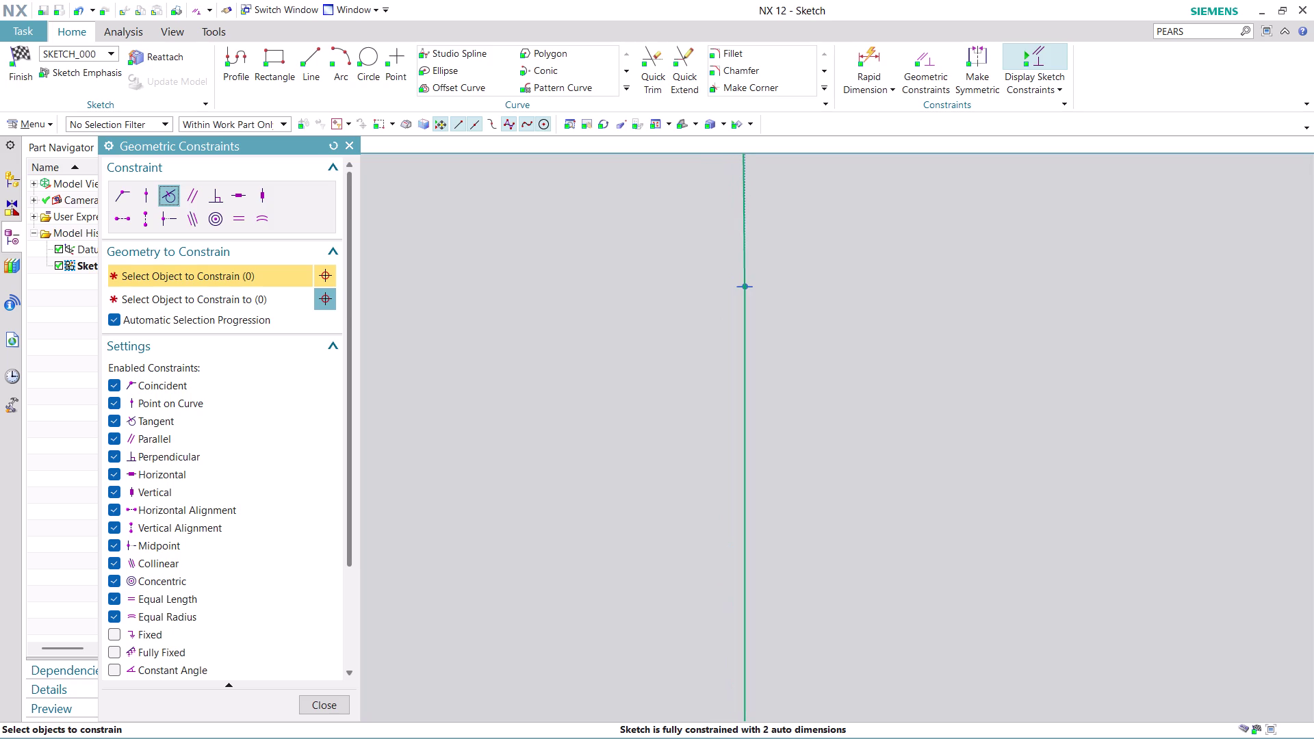
scroll(up, 3)
scroll(down, 3)
scroll(down, 3)
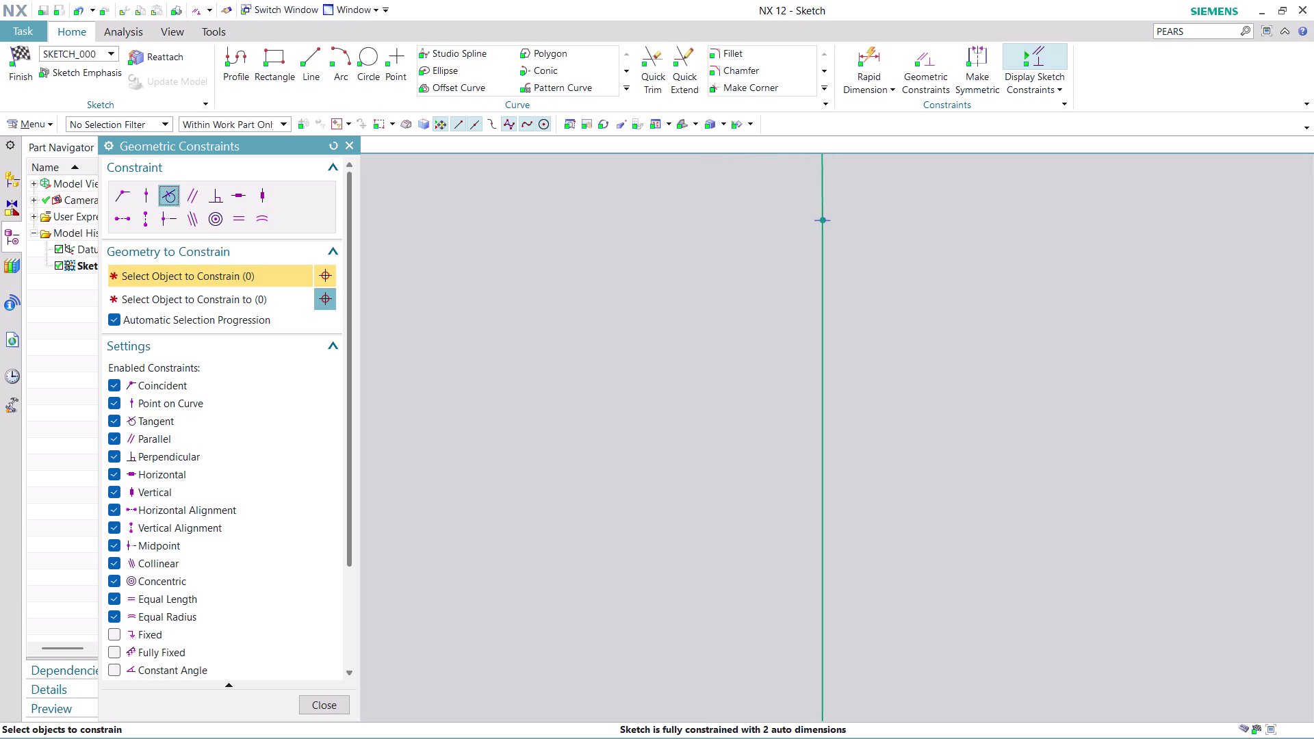
scroll(down, 3)
scroll(up, 3)
scroll(up, 3)
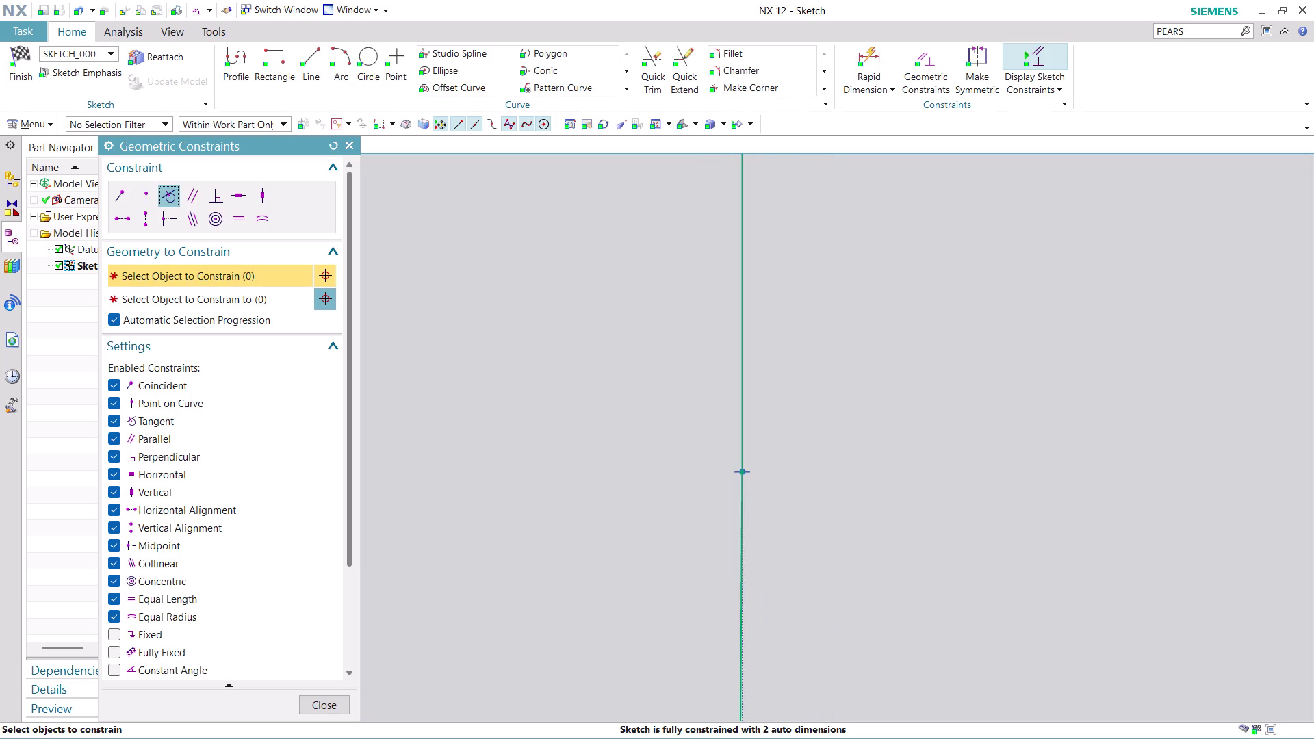
scroll(up, 3)
scroll(up, 3)
scroll(up, 3)
scroll(up, 3)
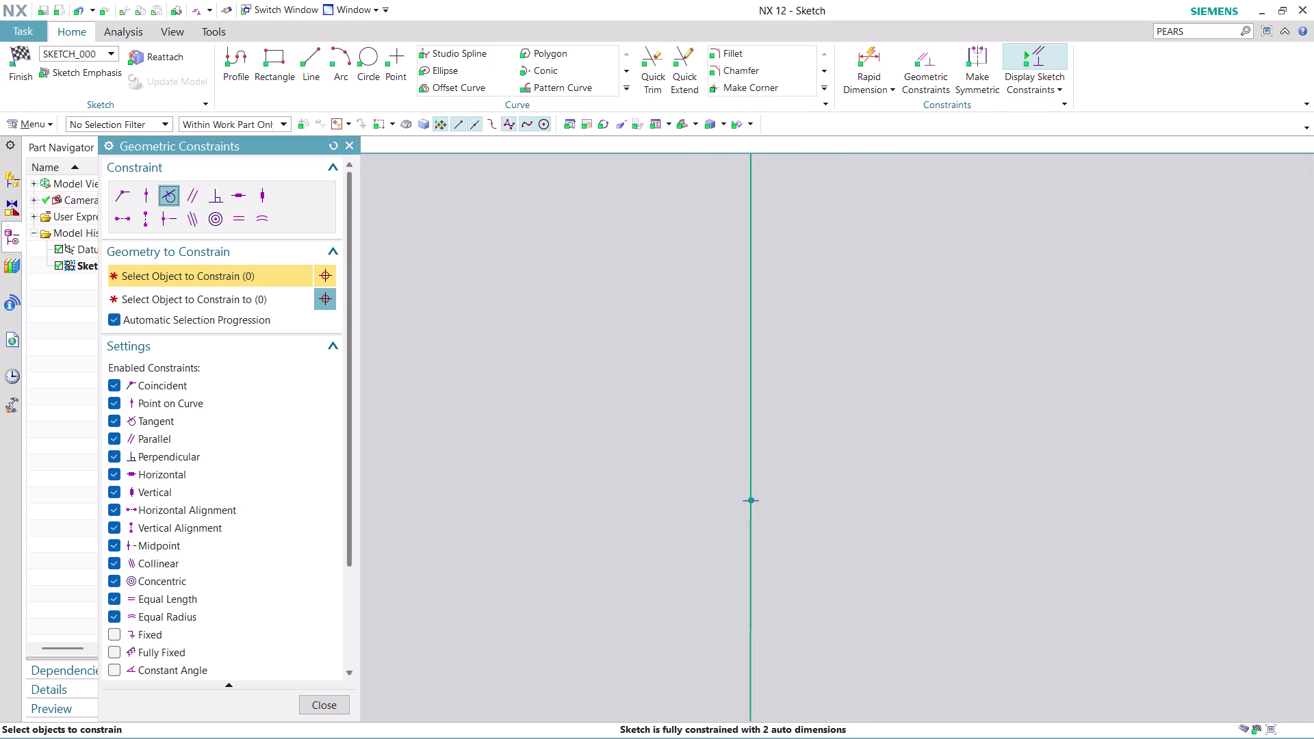
scroll(up, 3)
scroll(up, 3)
scroll(up, 3)
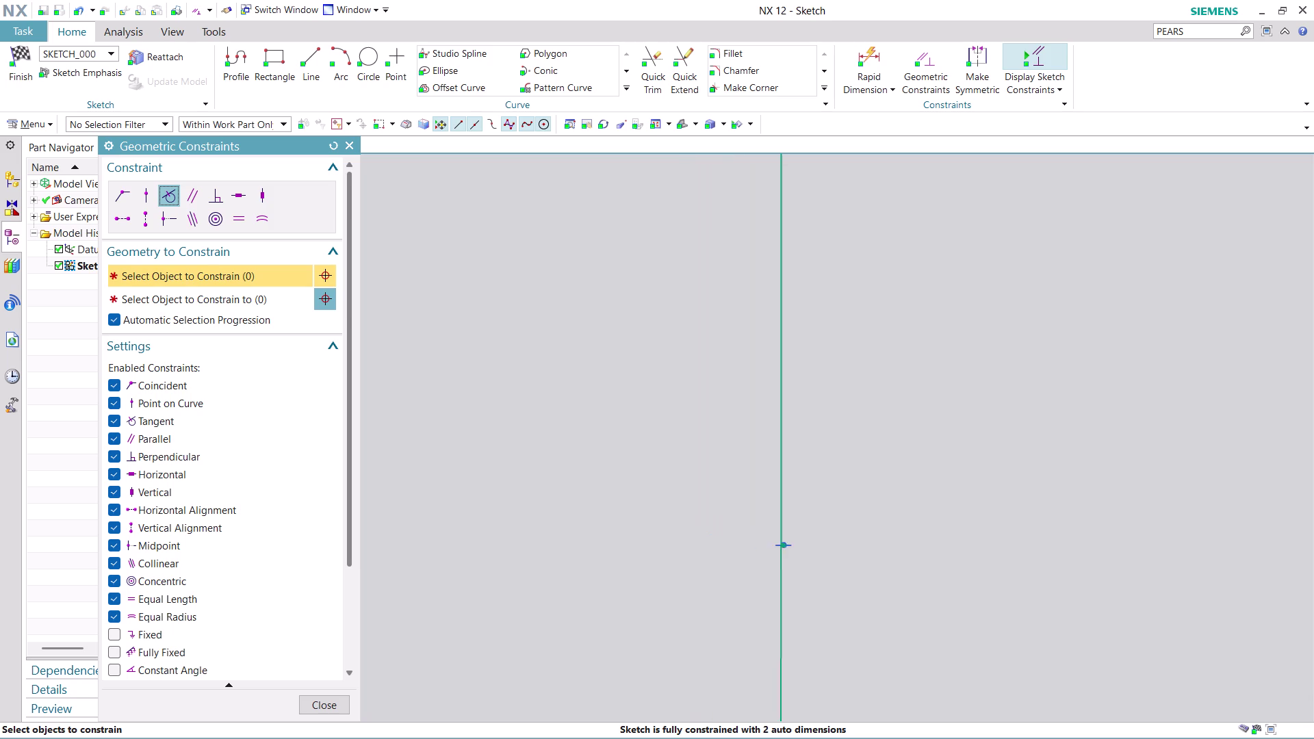
scroll(up, 3)
scroll(up, 3)
scroll(up, 3)
scroll(down, 3)
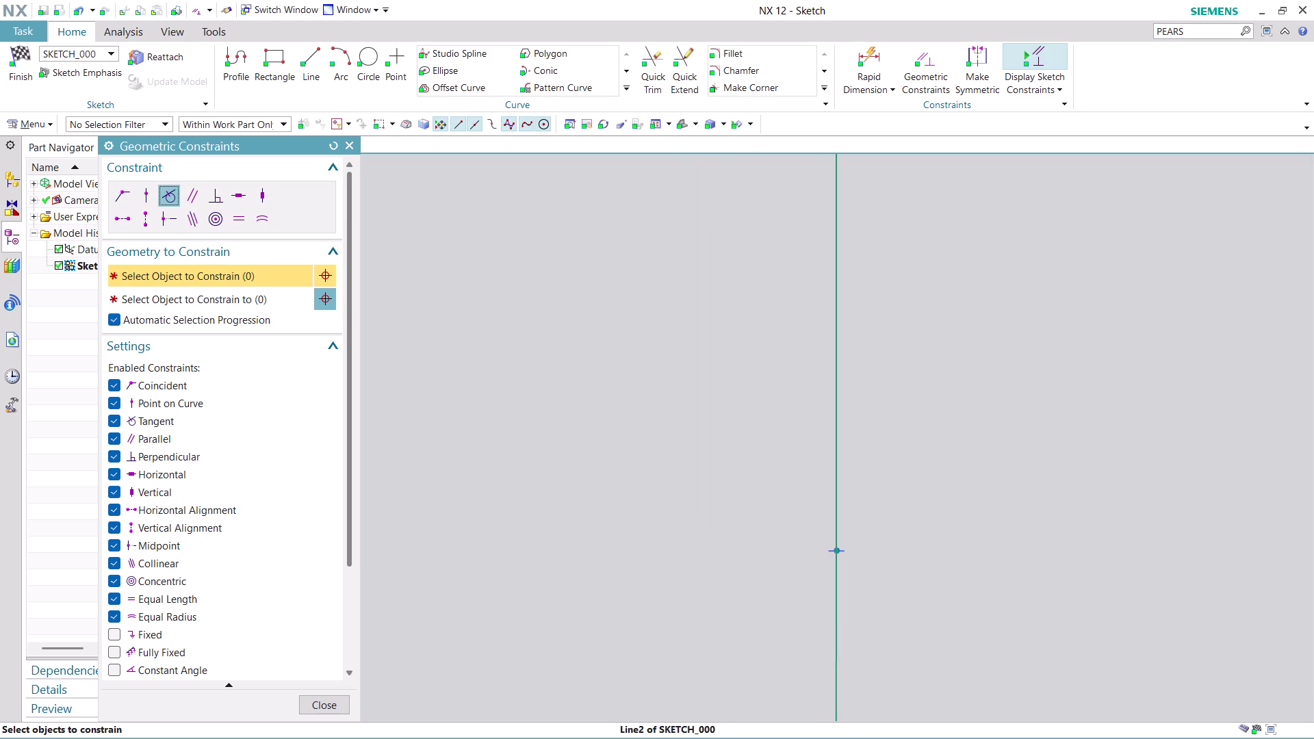
scroll(down, 3)
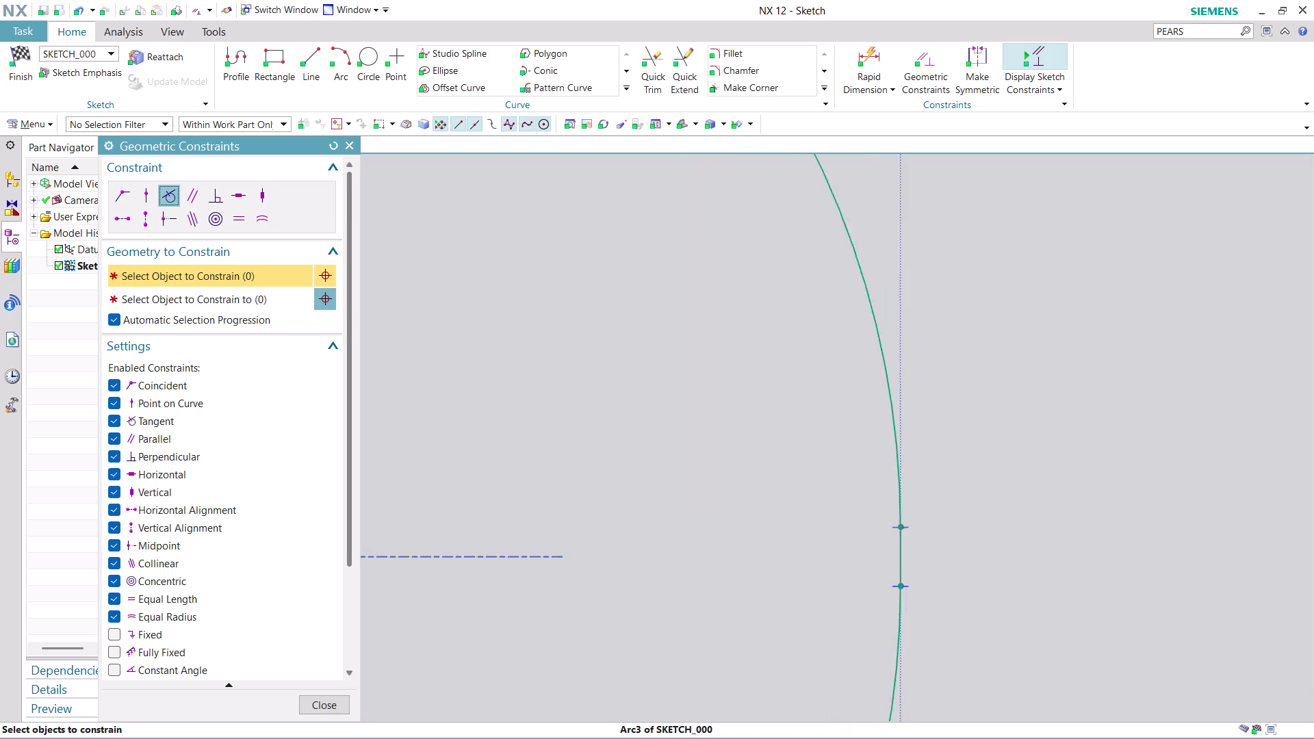
scroll(down, 3)
scroll(up, 3)
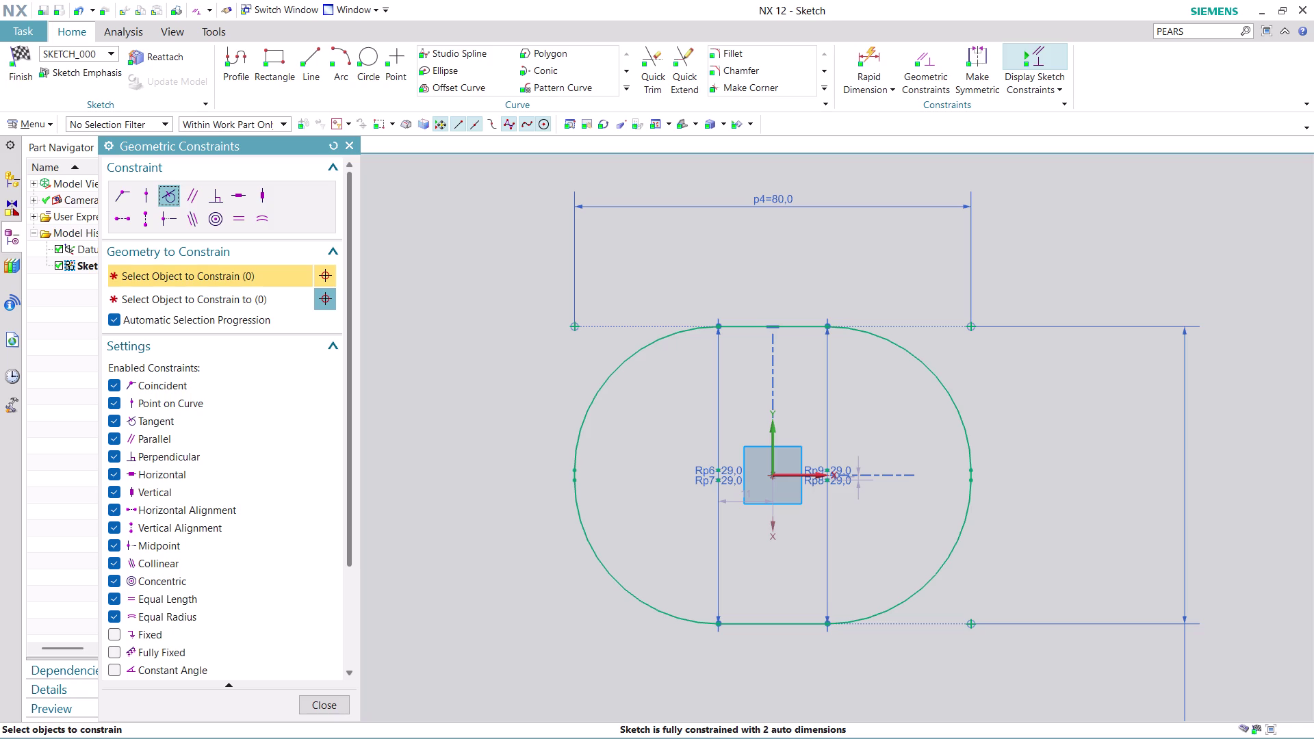
click(325, 704)
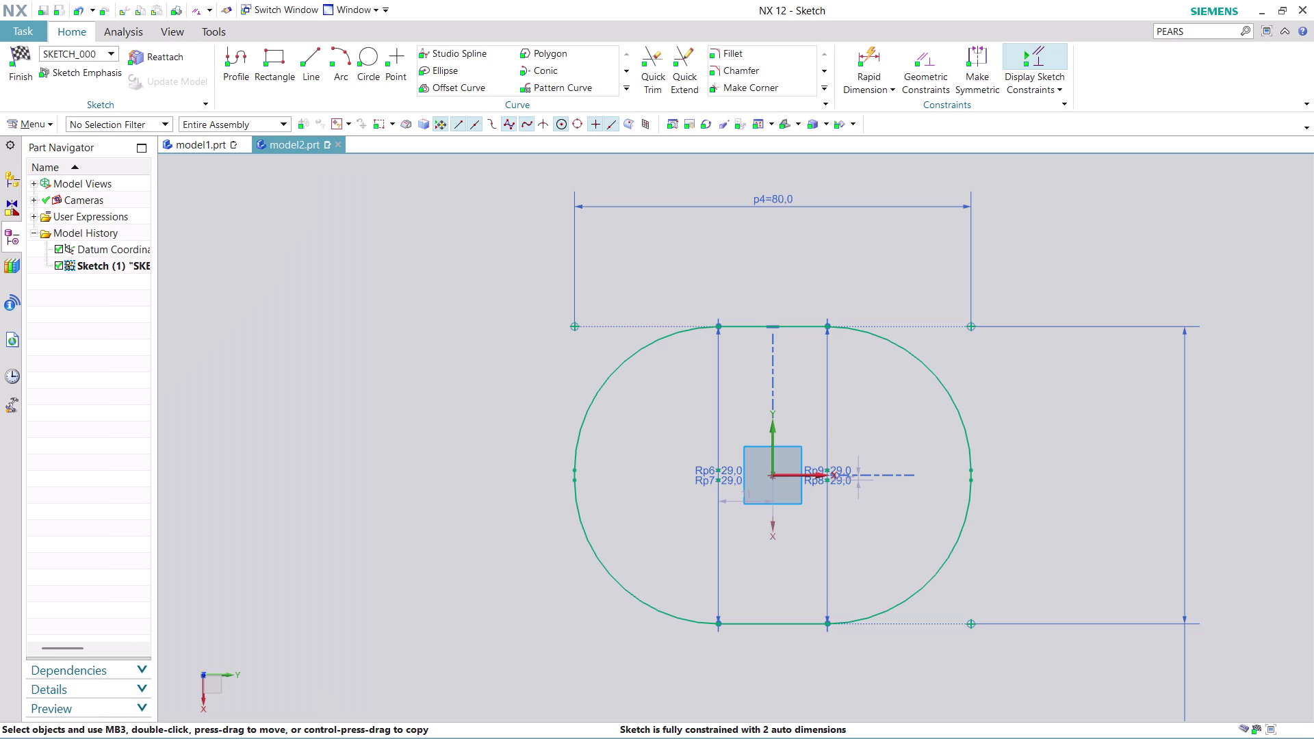
Exit the obround sketch and return to the main Modeling features.
click(22, 87)
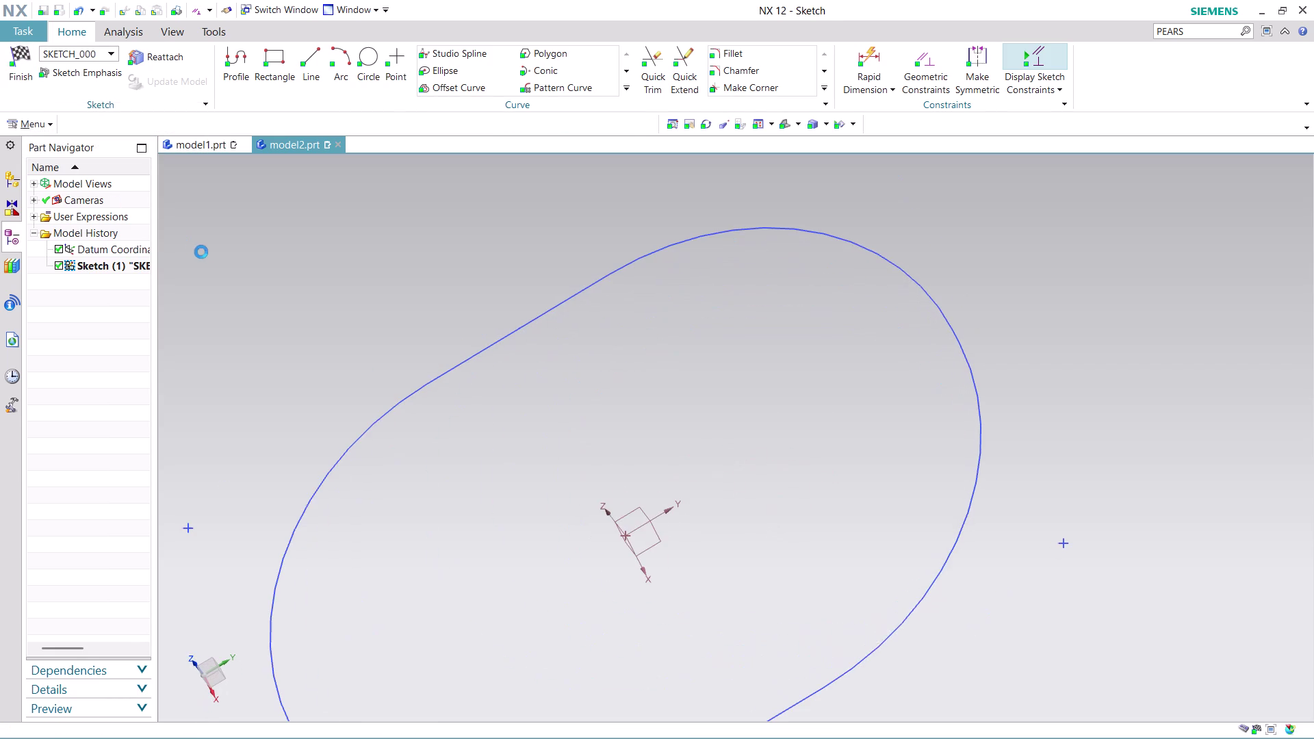
scroll(down, 3)
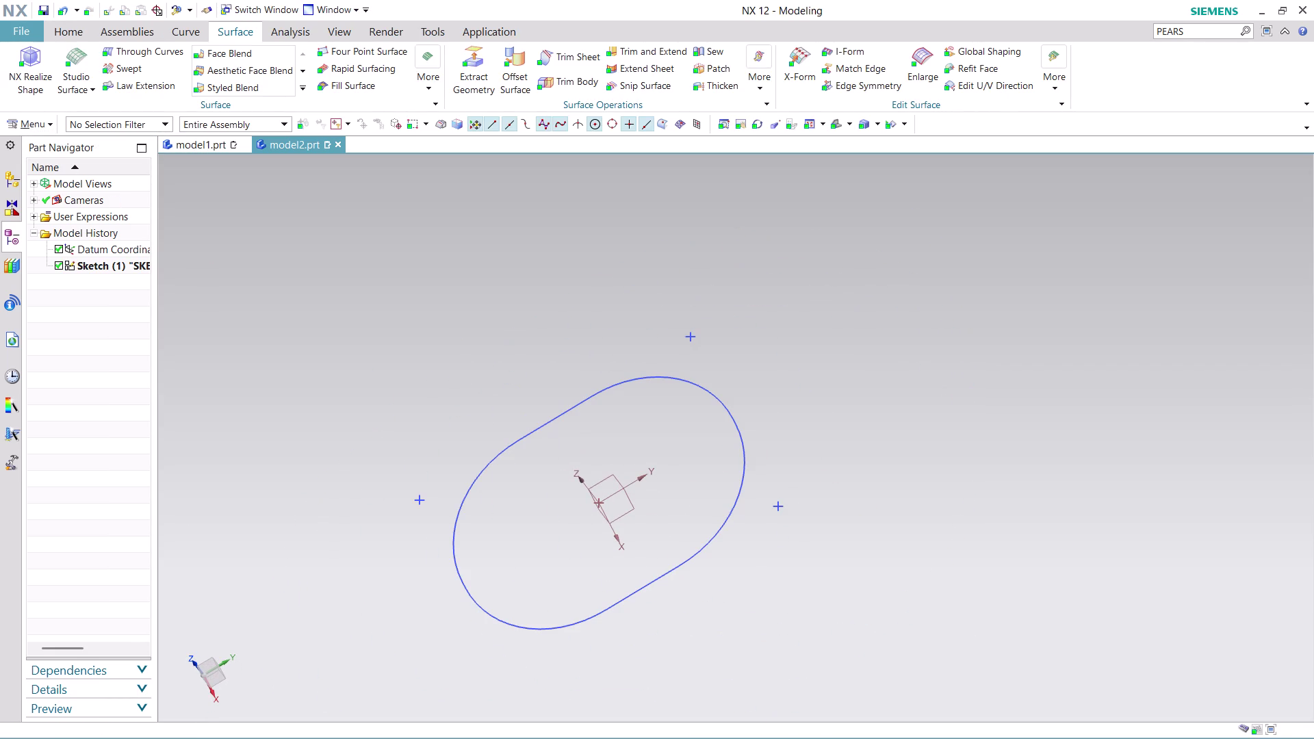
click(71, 37)
Preview a datum plane 20 mm above the datum CSYS XY plane, orbiting to check it.
click(167, 61)
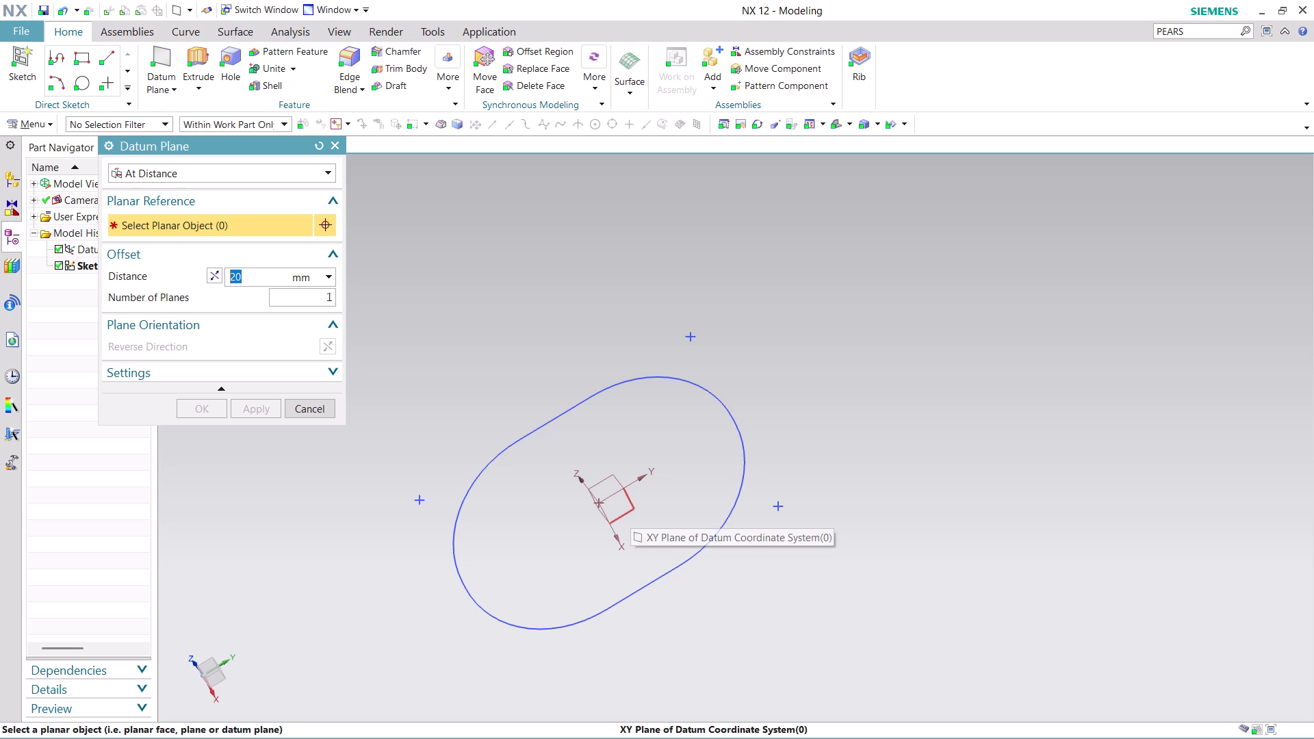
click(634, 510)
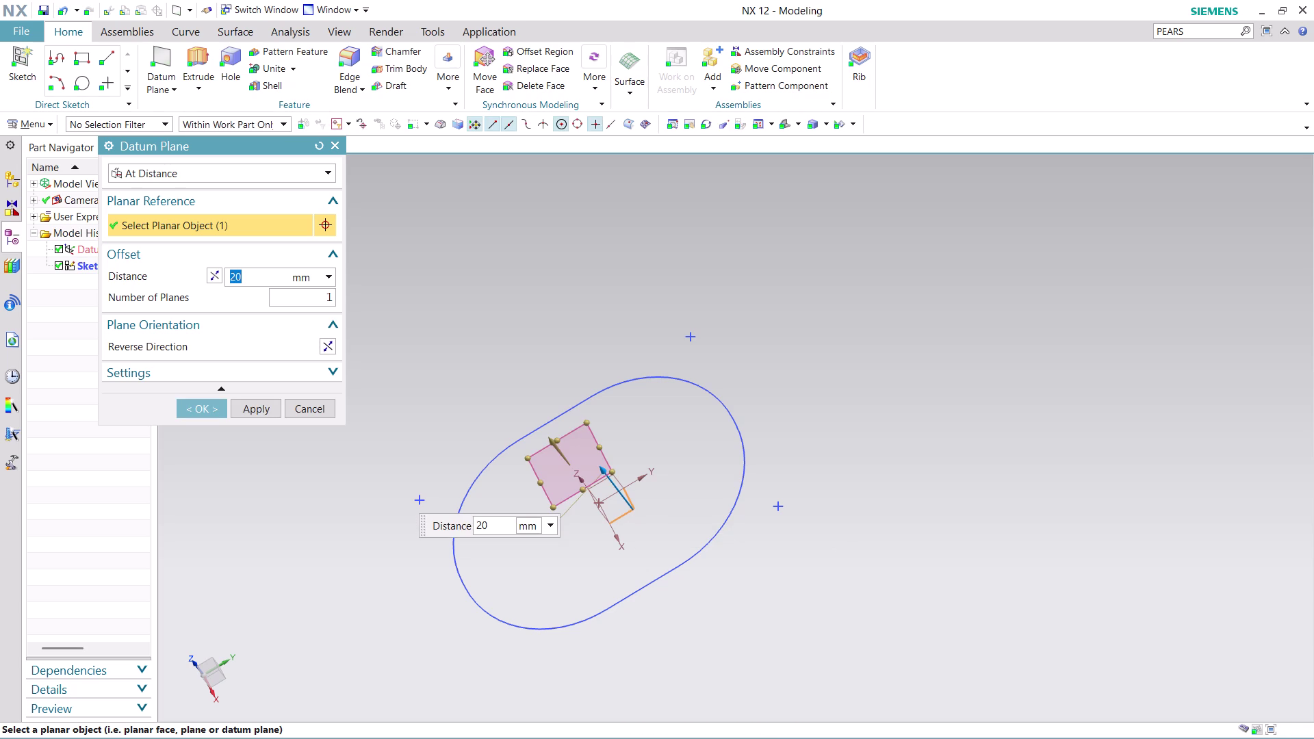
middle_drag(754, 381, 821, 284)
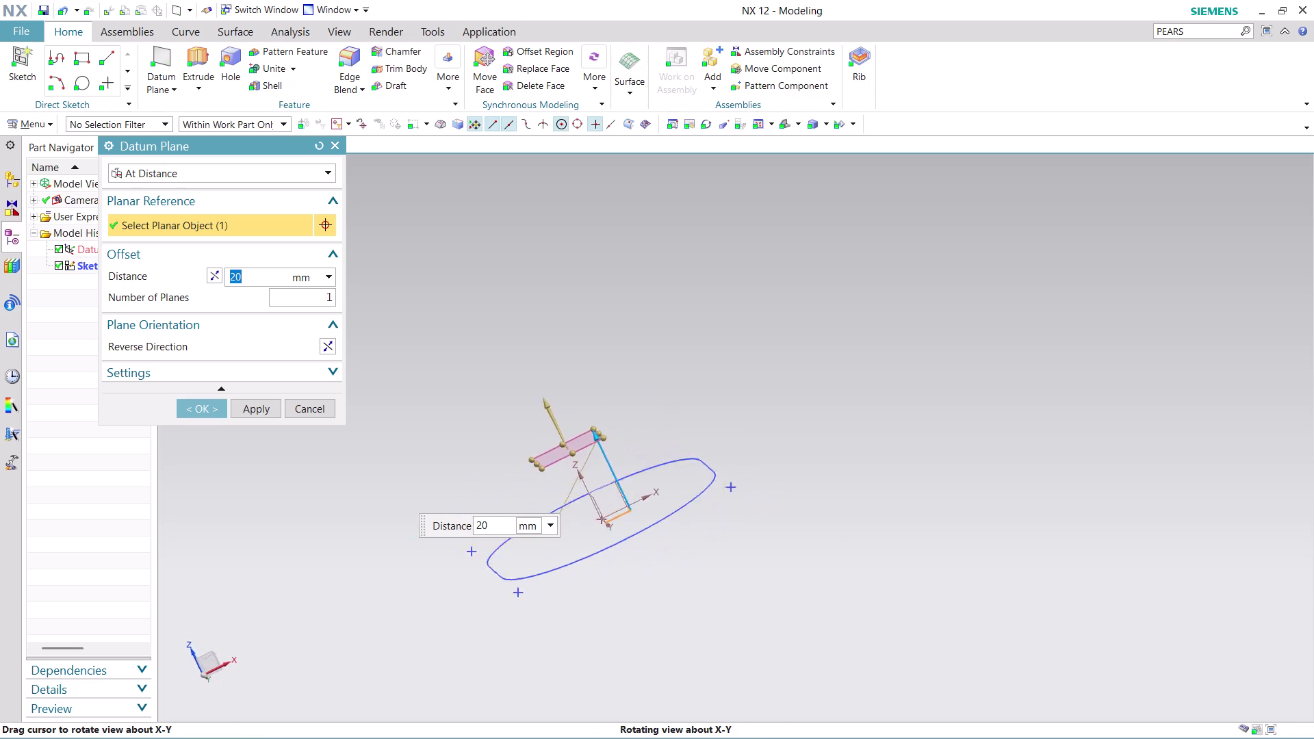
middle_drag(821, 284, 915, 305)
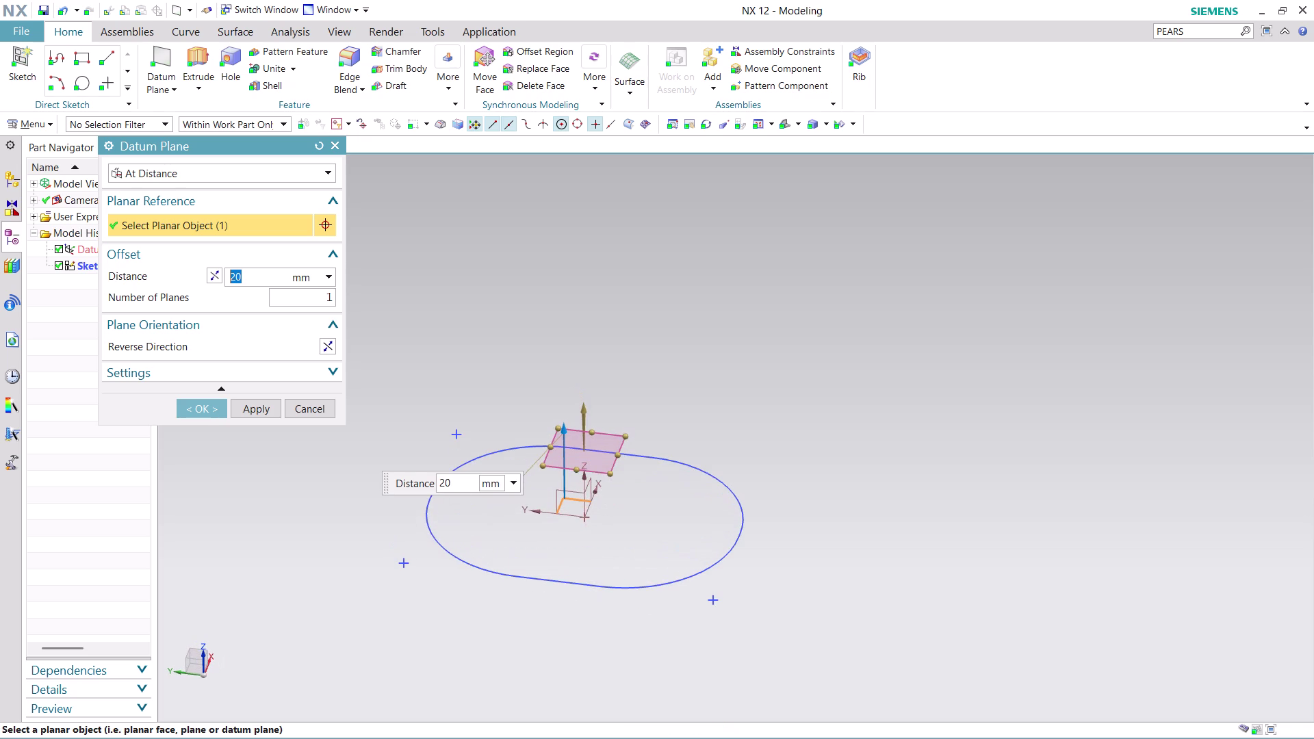